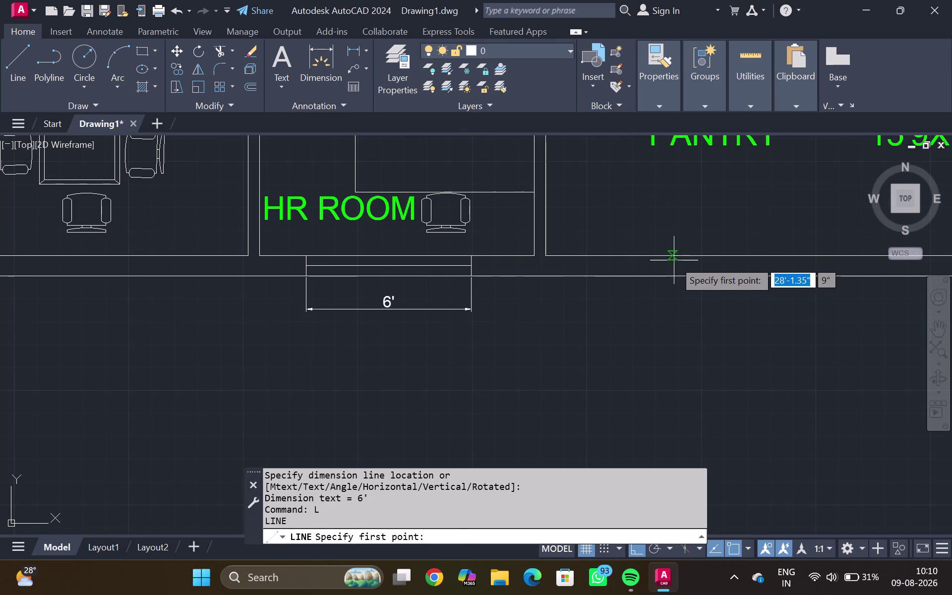
Start a line on the pantry wall, then cancel it.
click(675, 256)
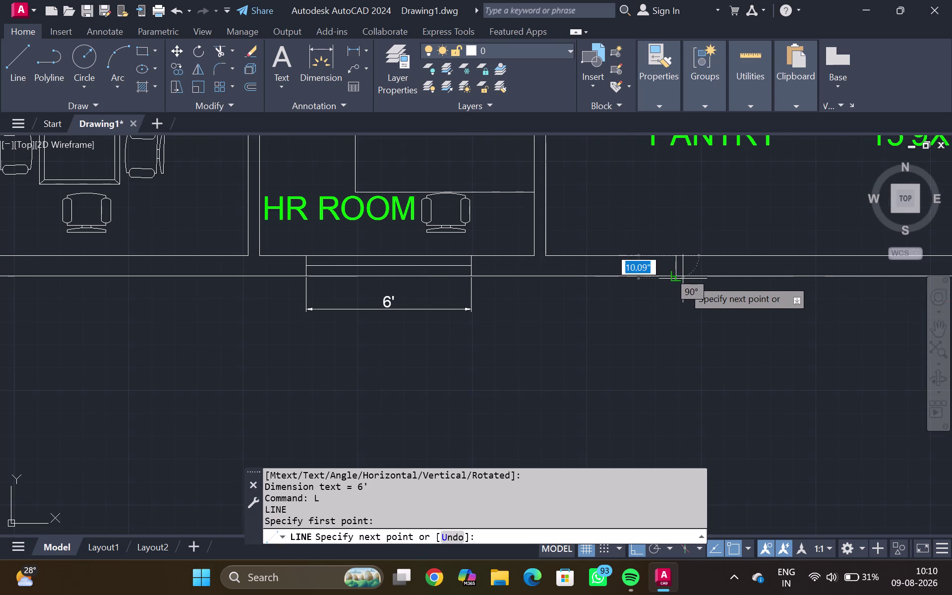
click(676, 279)
key(Escape)
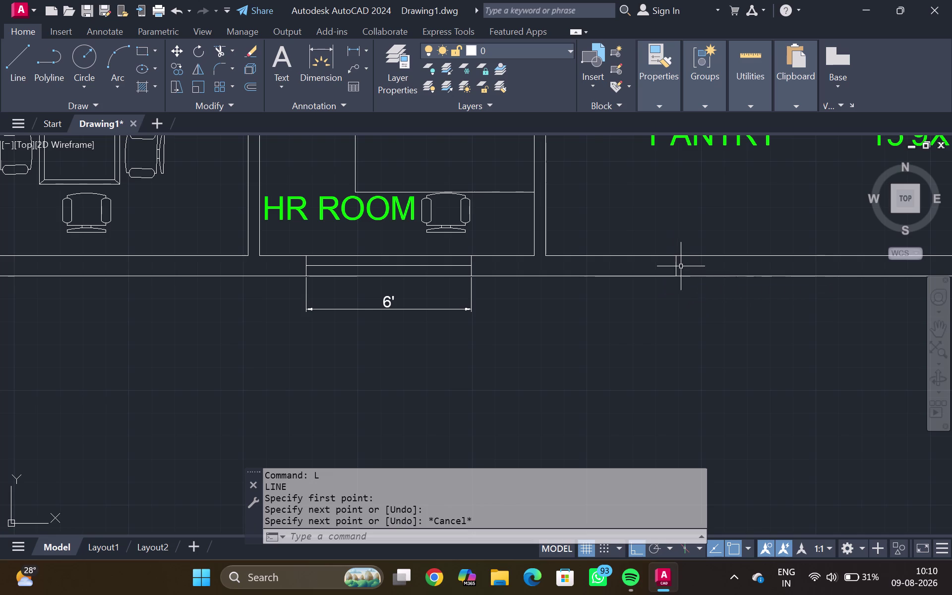
Draw a 4' line along the pantry's bottom wall with a jamb down to the outer wall.
key(l)
key(Return)
scroll(up, 3)
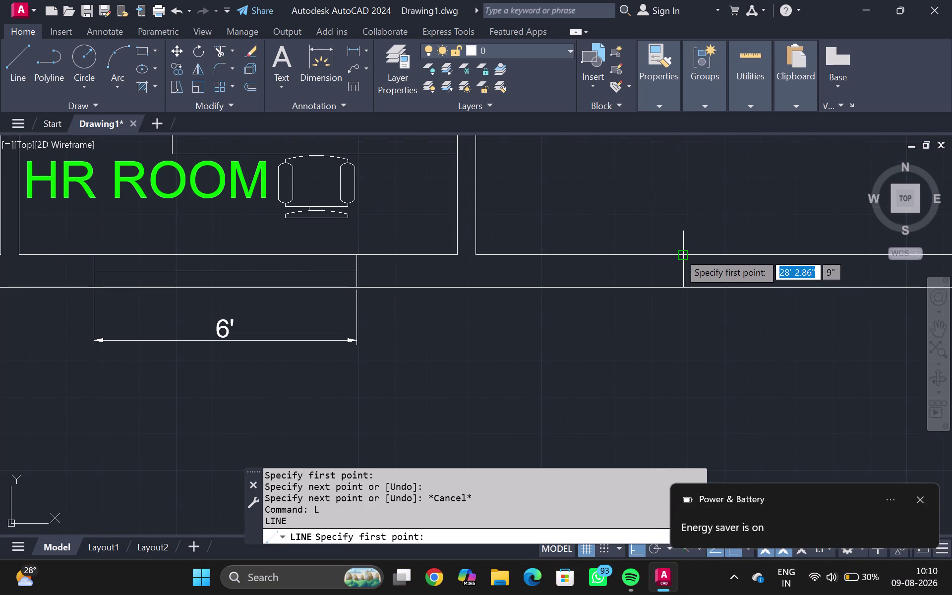
click(682, 254)
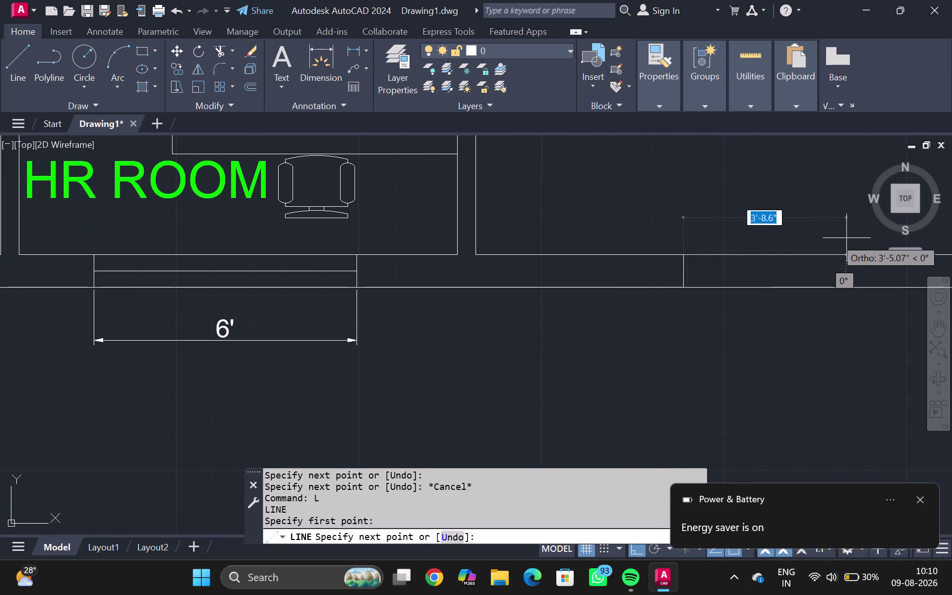
key(4)
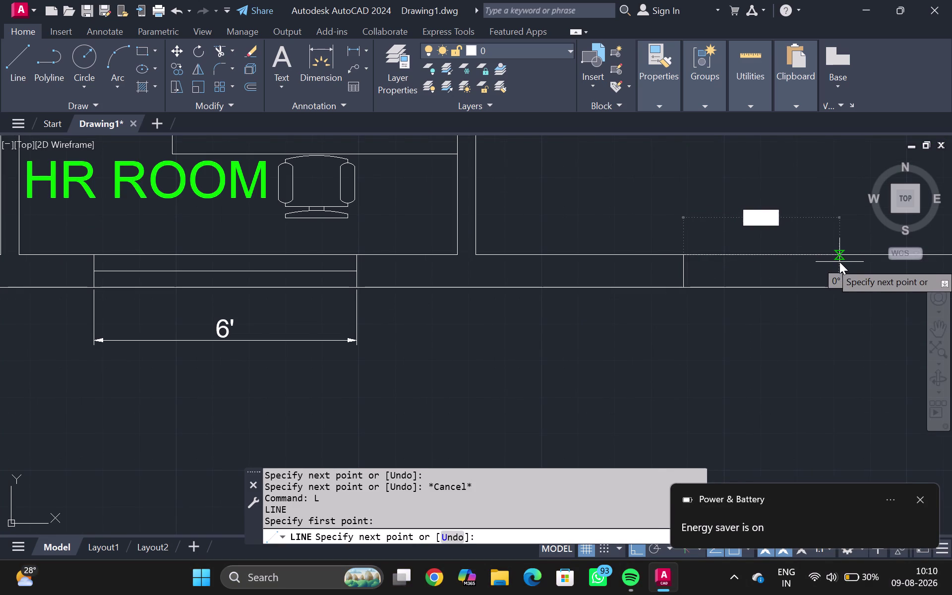
key(apostrophe)
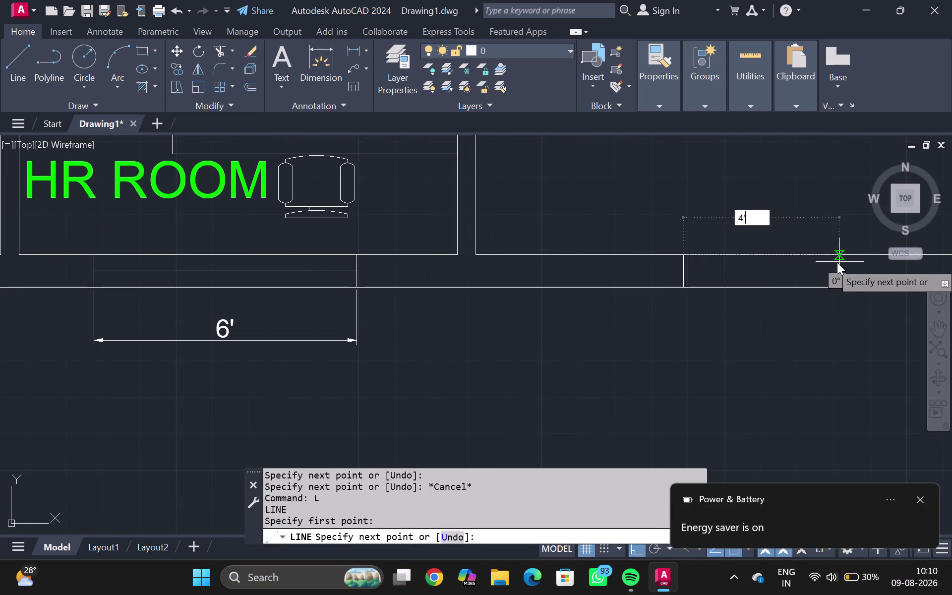
key(Return)
scroll(up, 3)
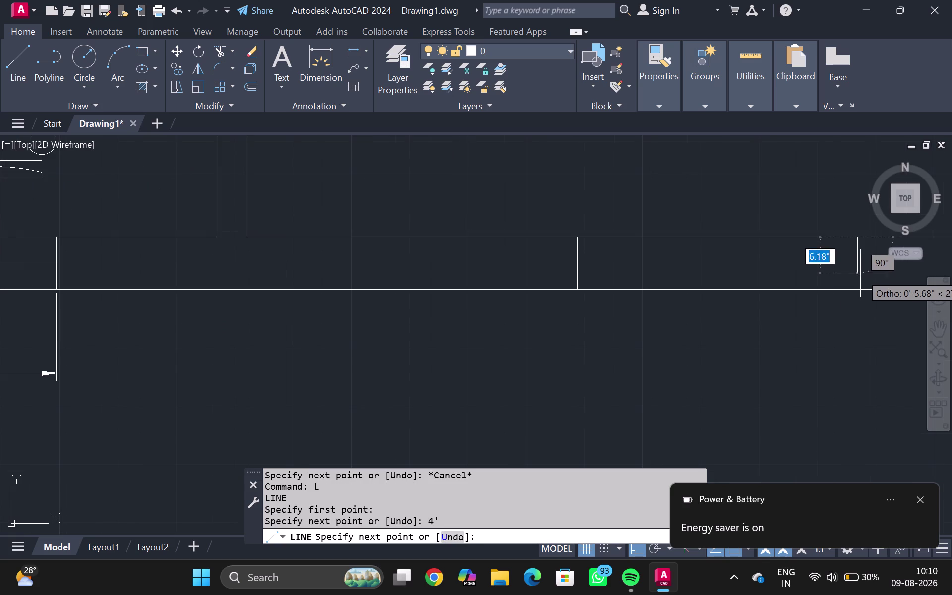
click(861, 288)
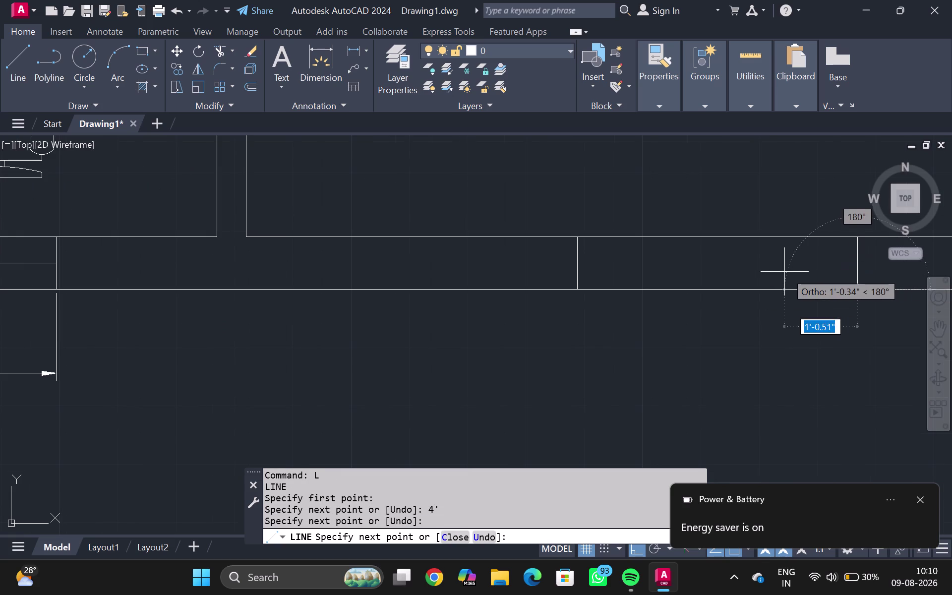
key(Escape)
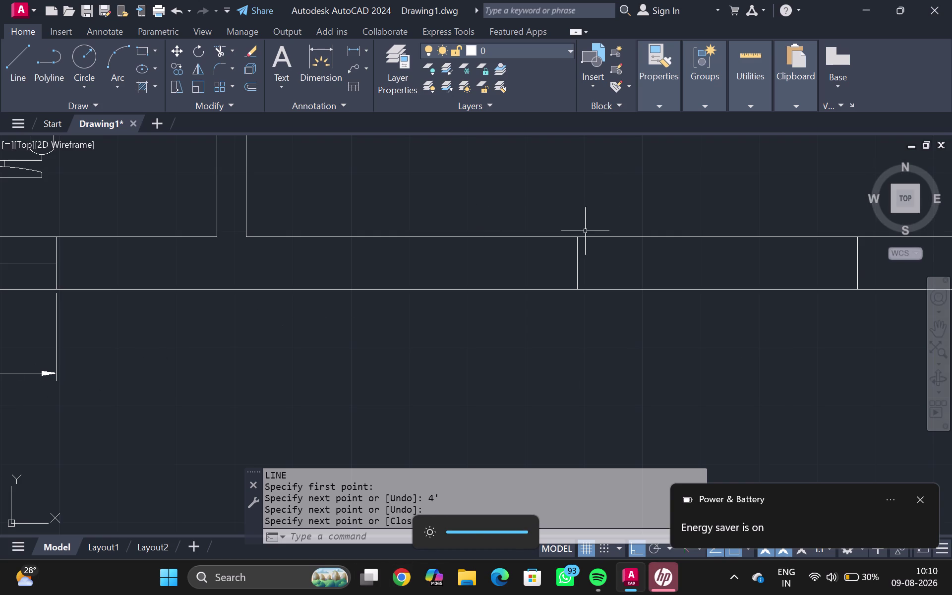
Draw the second jamb line of the pantry opening.
key(l)
key(Return)
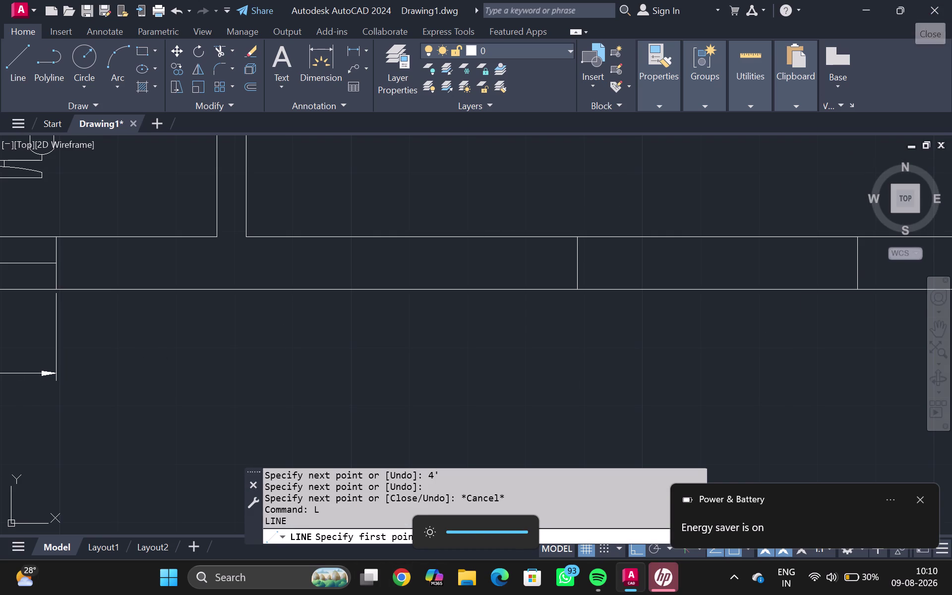
click(852, 265)
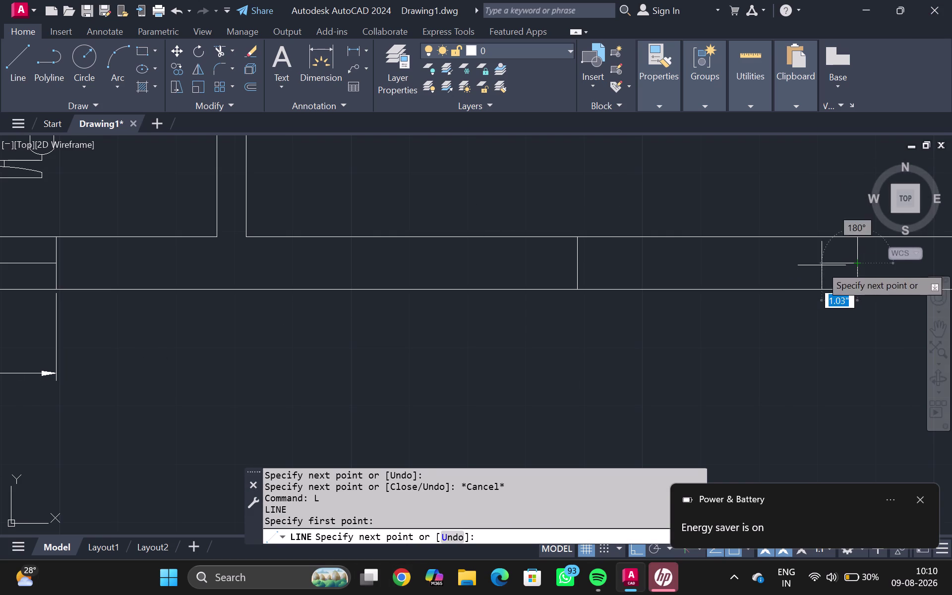
click(577, 261)
key(Escape)
scroll(down, 3)
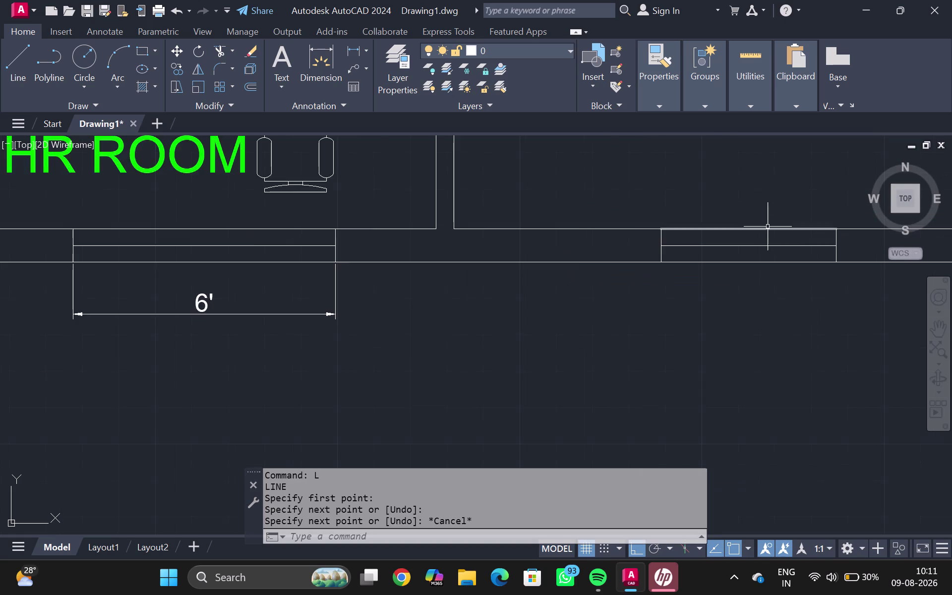
scroll(down, 3)
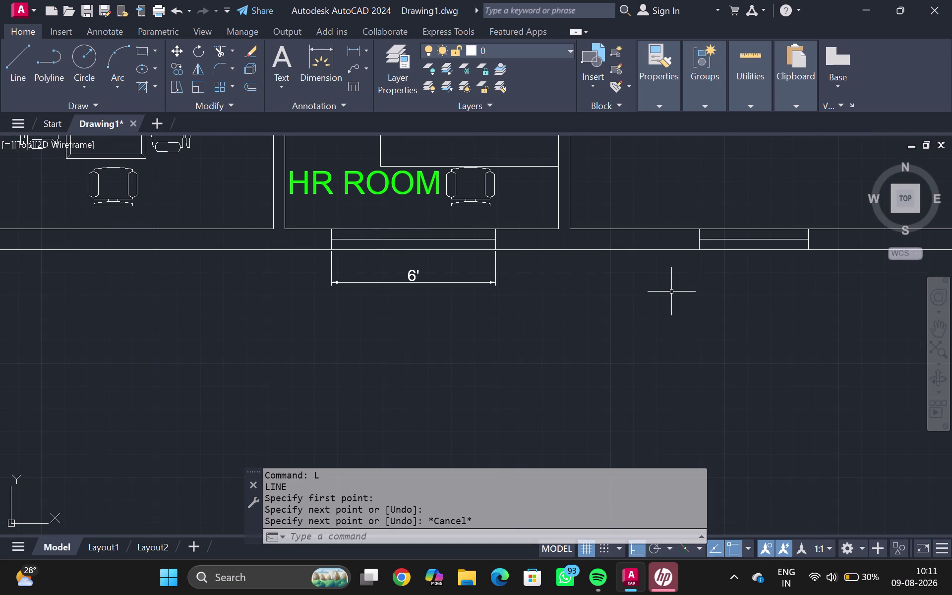
Add a 4' linear dimension spanning the pantry opening, then pan toward the conference room.
text(DLI)
key(Return)
scroll(up, 3)
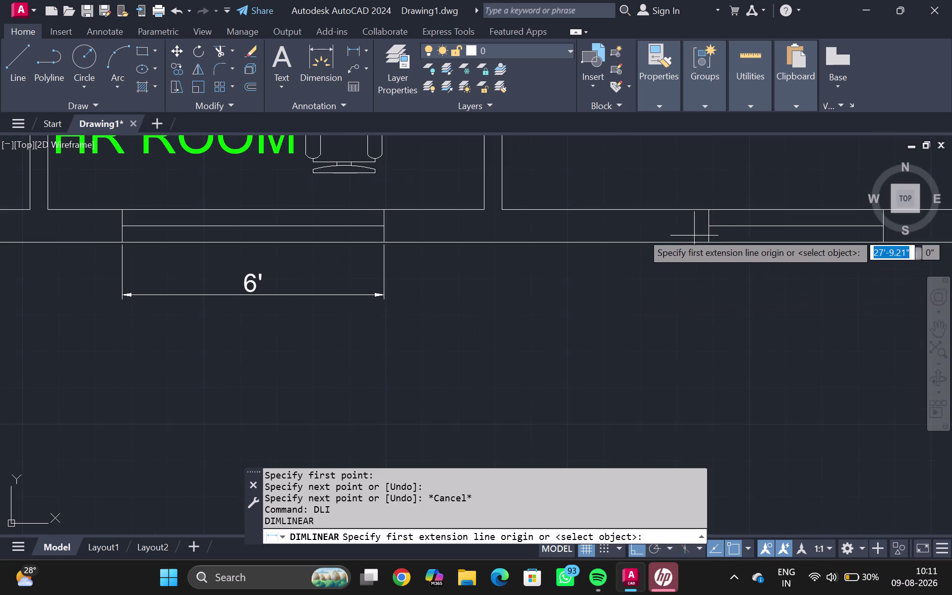
click(709, 245)
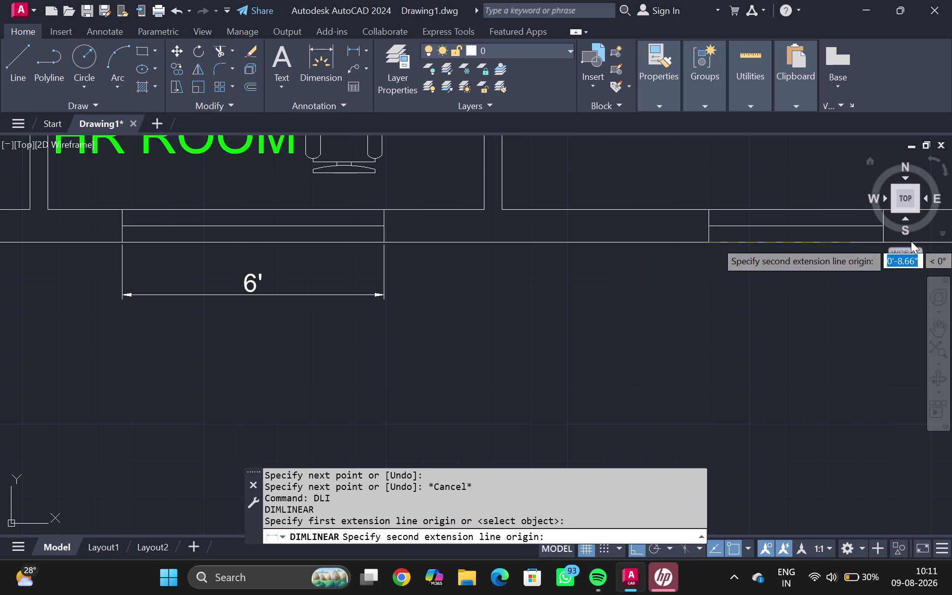
scroll(down, 3)
middle_drag(880, 238, 838, 244)
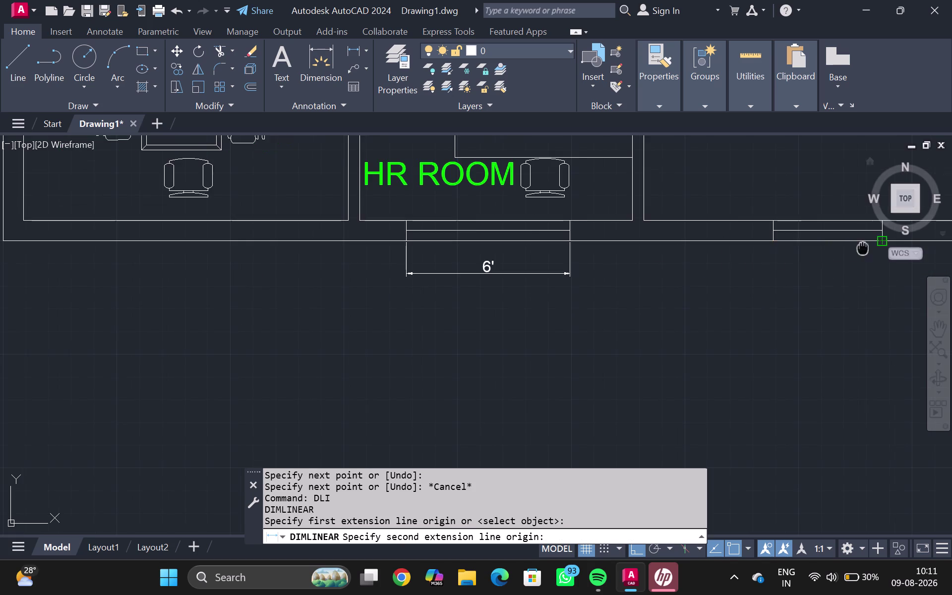
middle_drag(839, 244, 823, 254)
drag(828, 260, 827, 271)
click(808, 299)
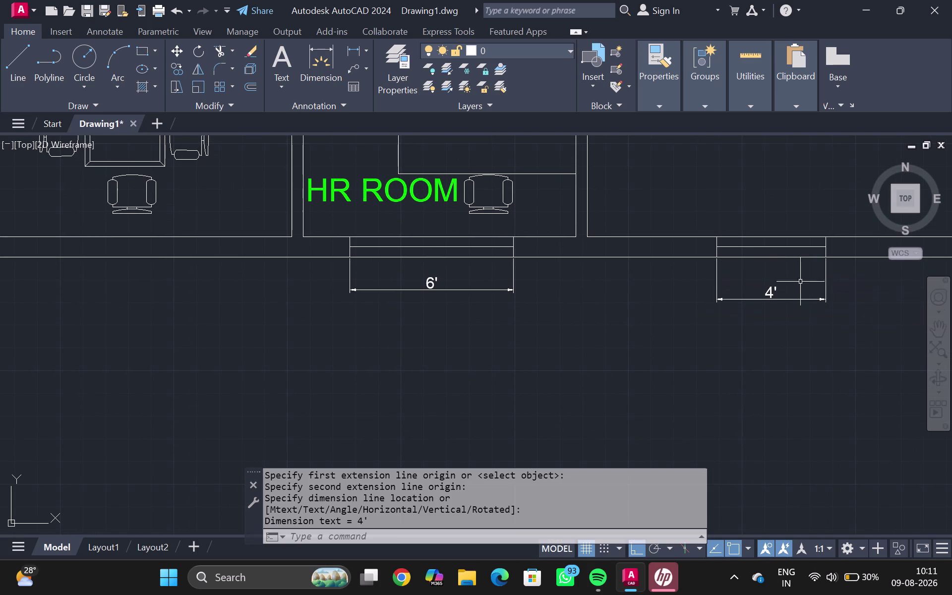
scroll(up, 3)
scroll(down, 3)
middle_drag(573, 327, 851, 270)
middle_drag(685, 255, 665, 289)
scroll(up, 3)
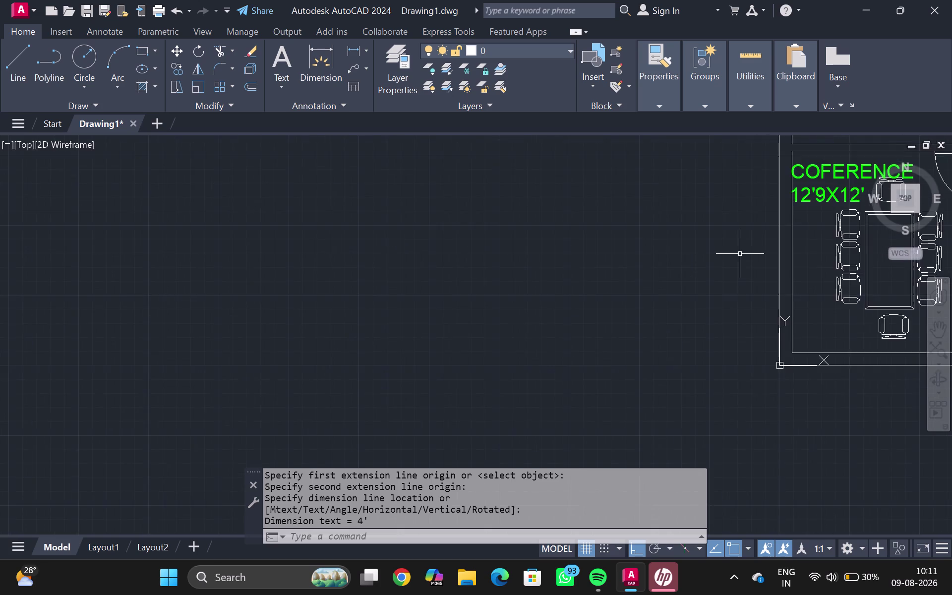
Draw an 8' line along the conference room's left wall with a short end stroke.
middle_drag(740, 254, 662, 307)
scroll(up, 3)
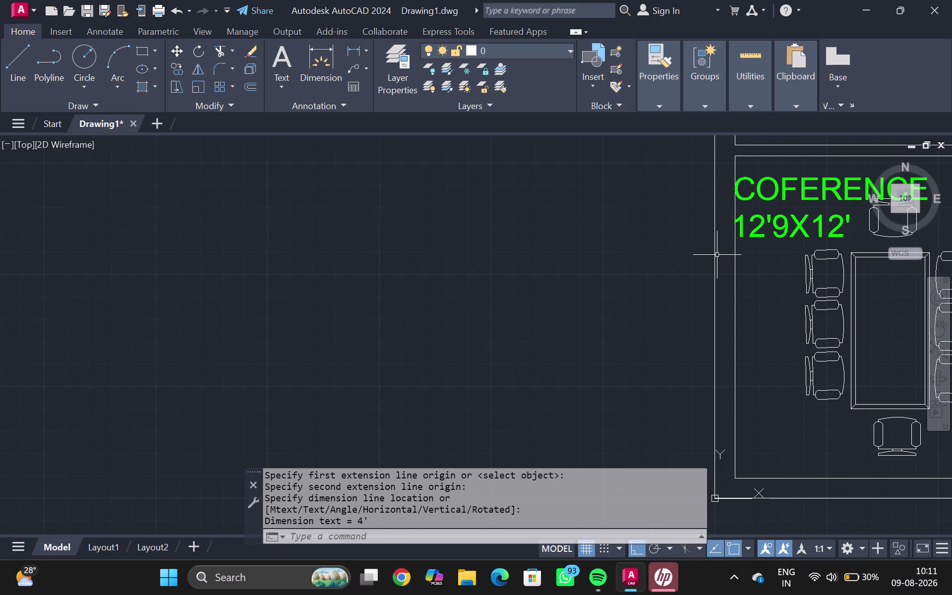
key(l)
key(Return)
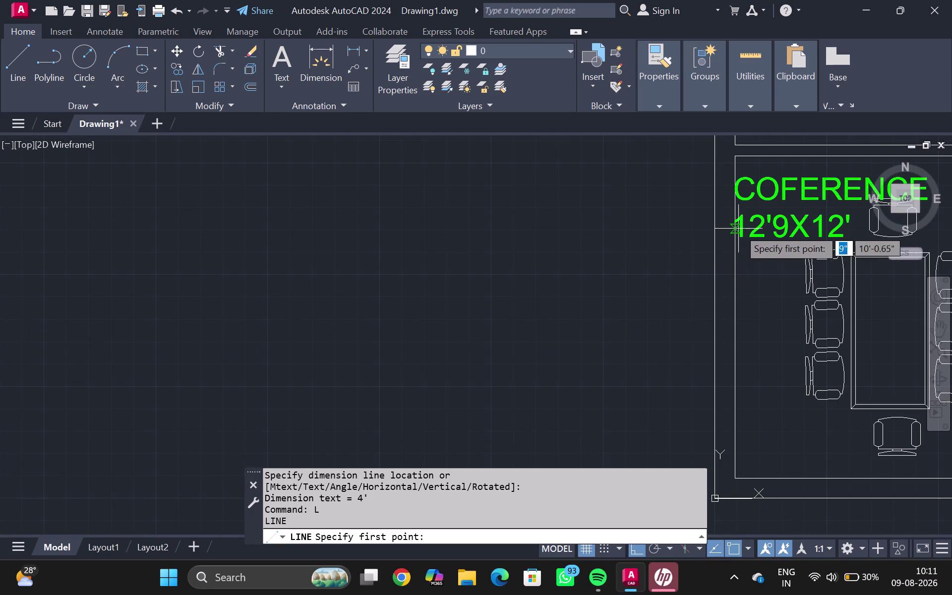
click(734, 234)
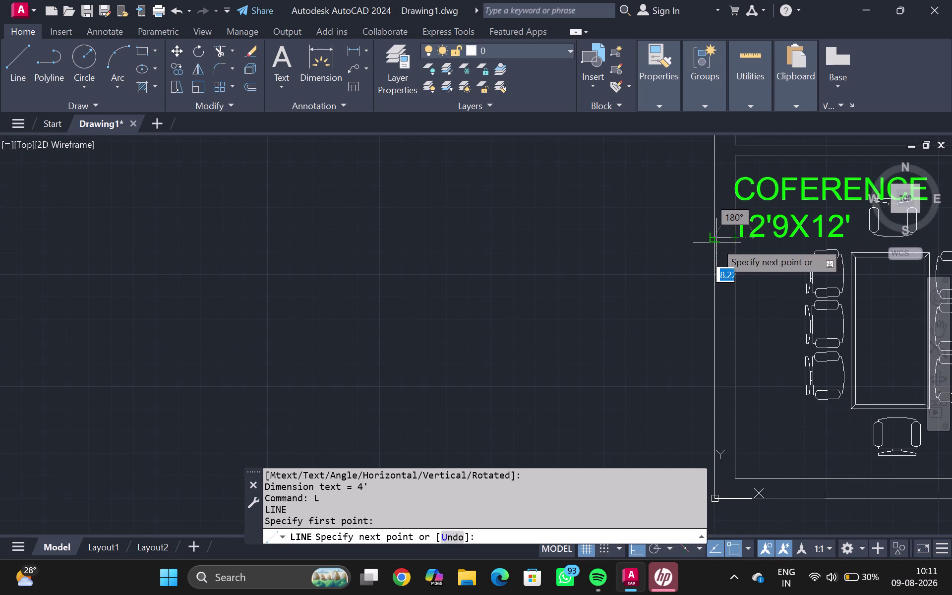
click(716, 242)
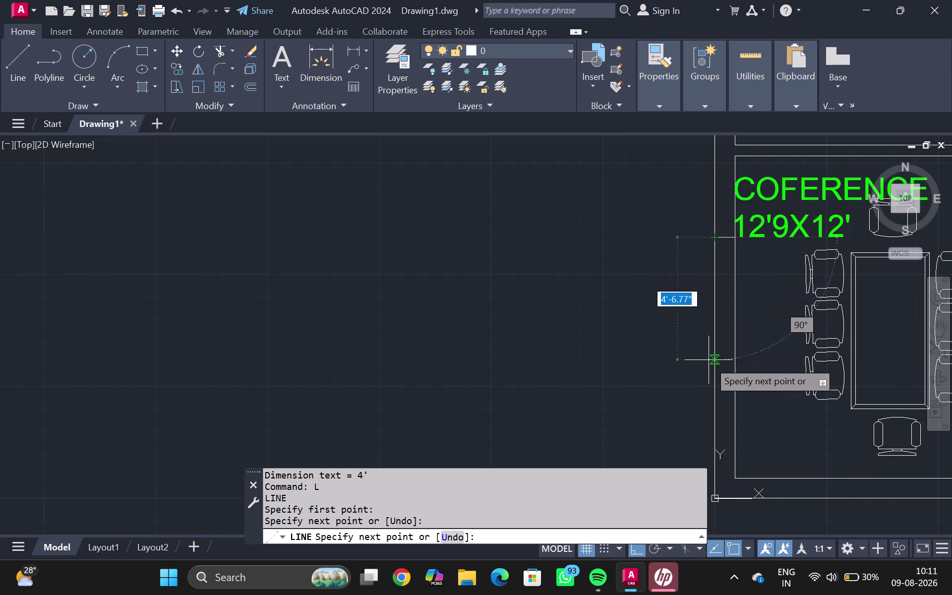
text(8')
key(Return)
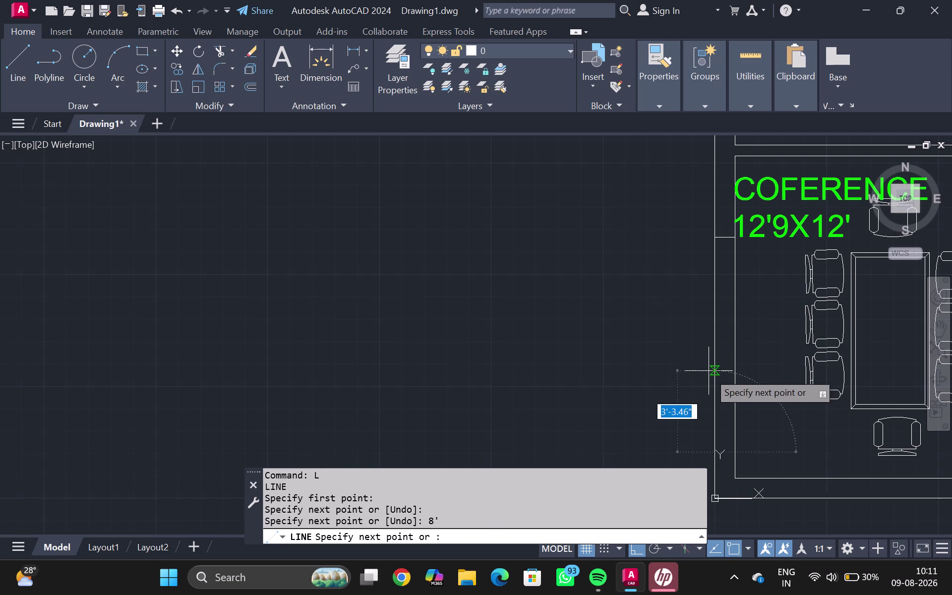
scroll(up, 3)
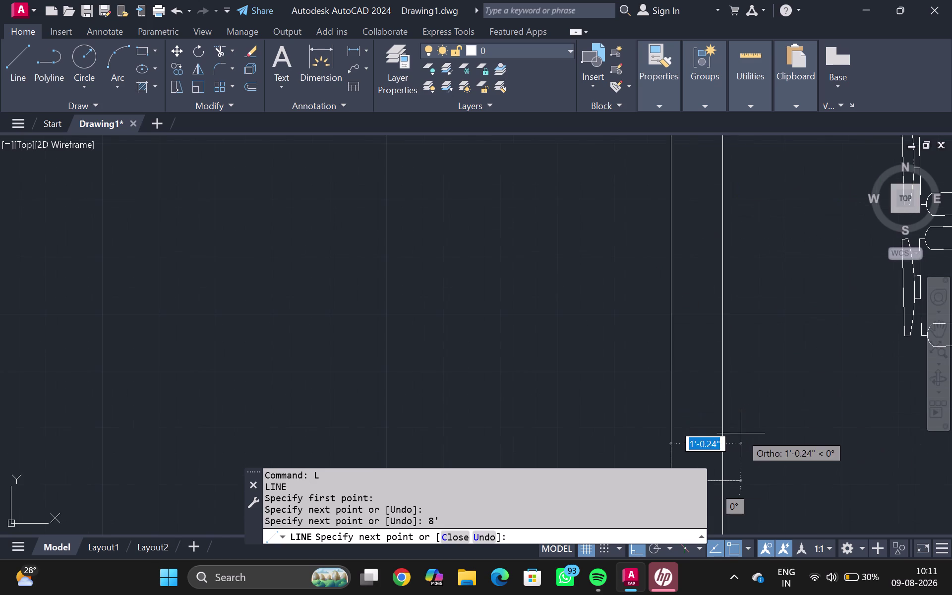
click(724, 482)
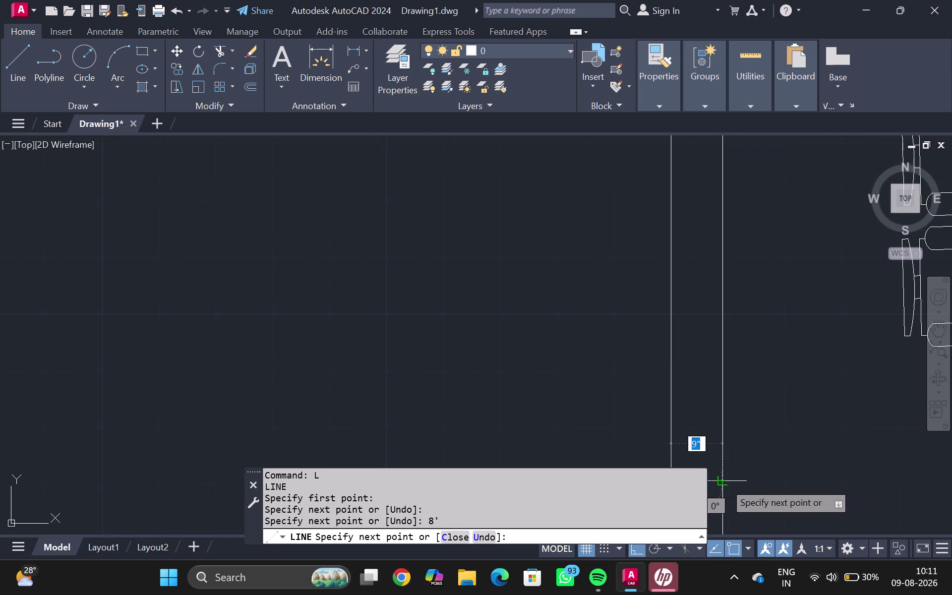
key(Escape)
Retry LINE after a mistyped command, pick points along the left wall, then cancel.
scroll(down, 3)
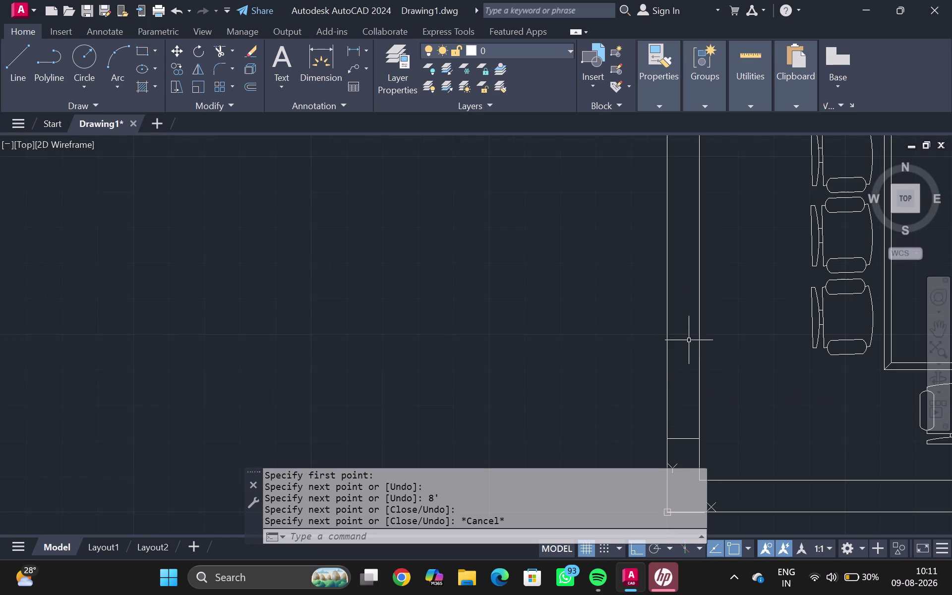
key(l)
key(backslash)
key(Return)
key(Escape)
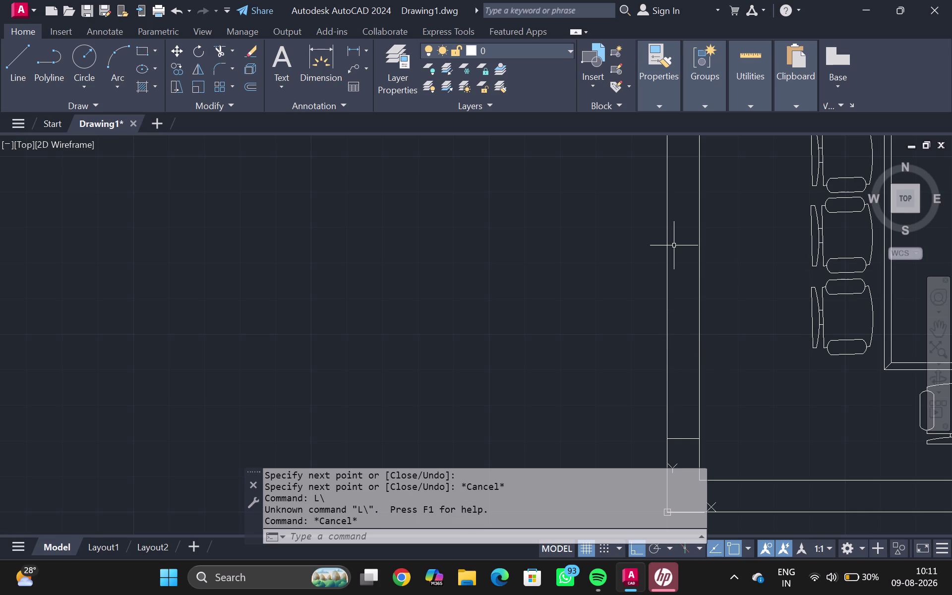
key(l)
key(Return)
scroll(down, 3)
middle_drag(681, 219, 682, 250)
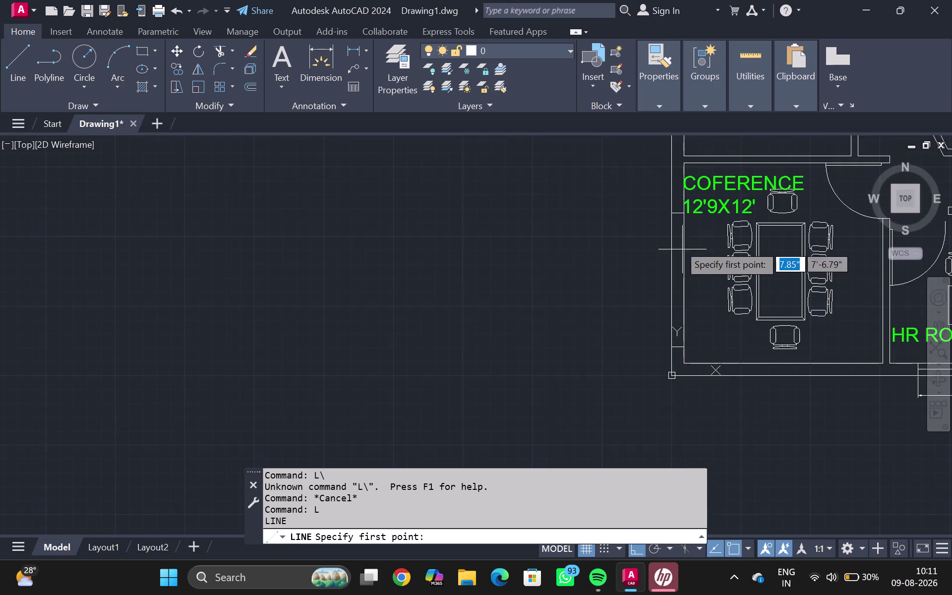
scroll(up, 3)
drag(677, 193, 677, 224)
middle_drag(685, 307, 687, 307)
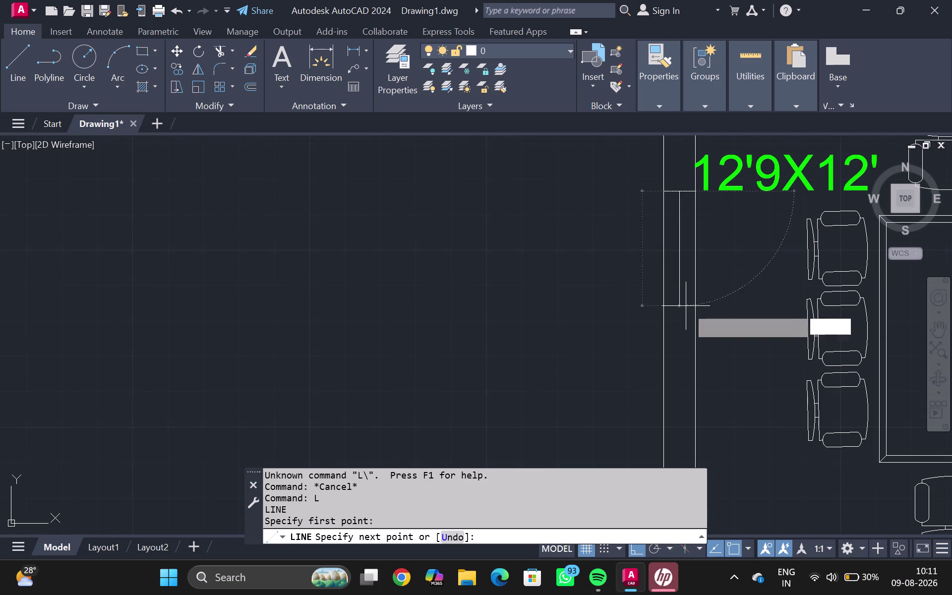
middle_drag(687, 307, 672, 178)
click(665, 402)
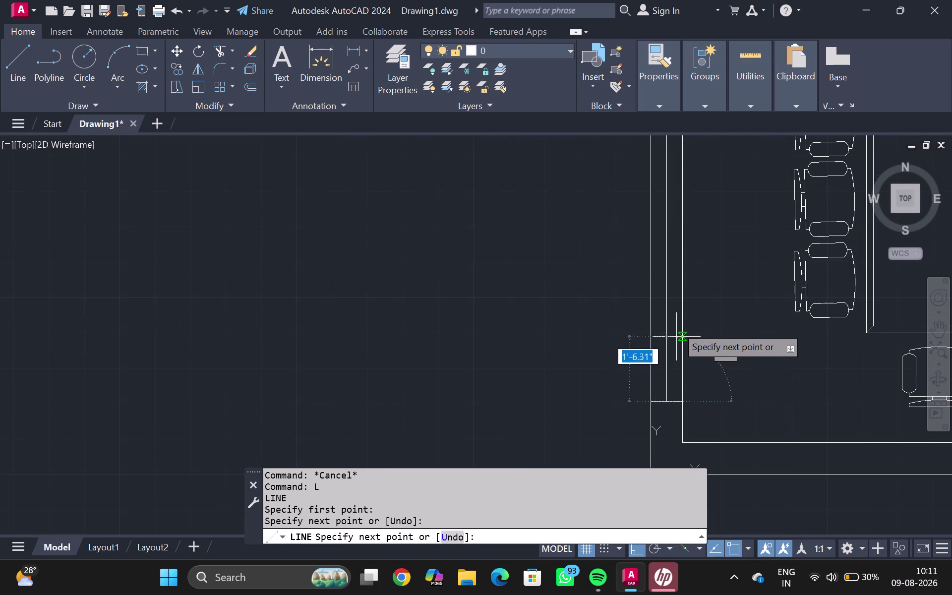
key(Escape)
scroll(down, 3)
middle_drag(630, 294, 570, 322)
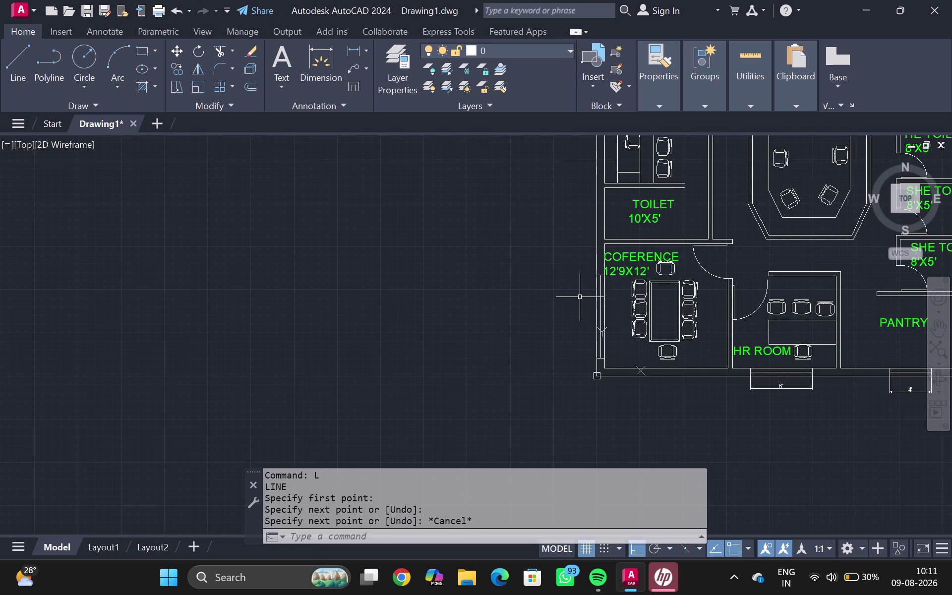
Place an 8' linear dimension between the wall line's two ends, to the left of the wall.
text(DLI)
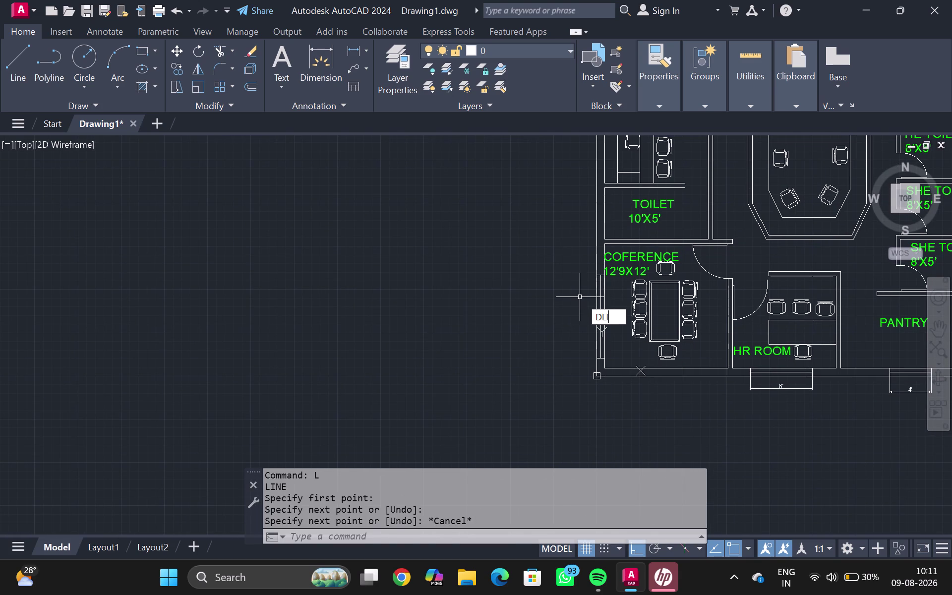
key(Return)
scroll(up, 3)
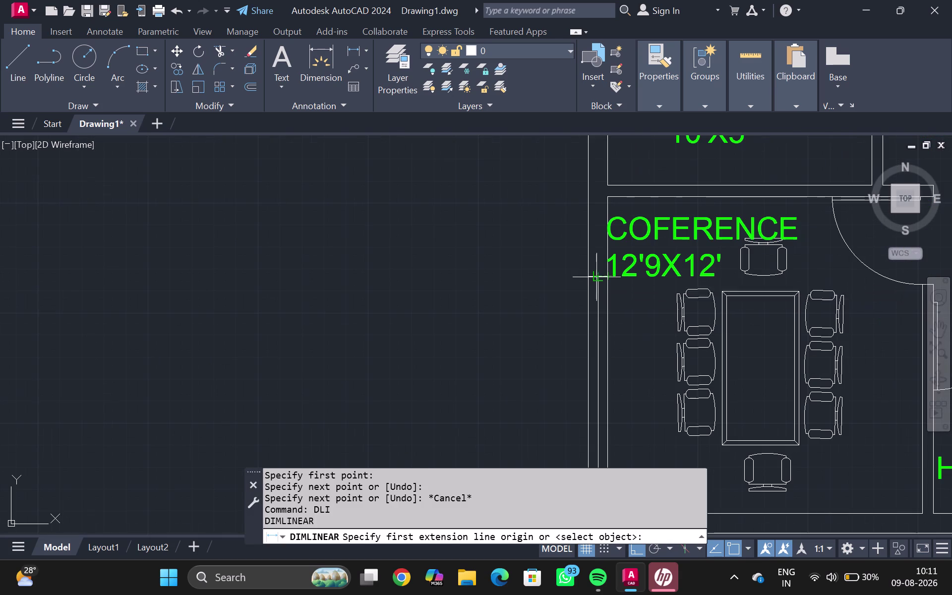
click(590, 276)
middle_drag(581, 340, 592, 212)
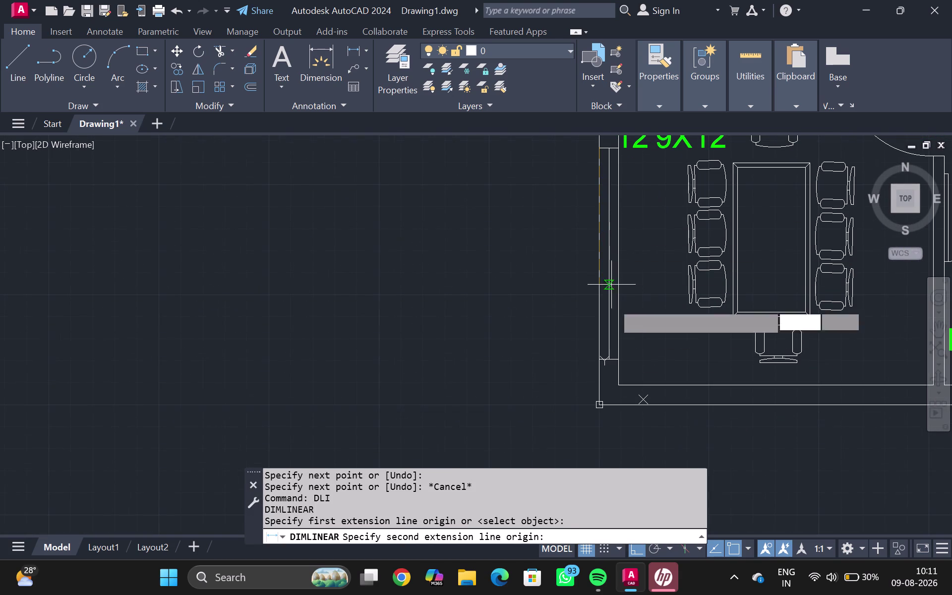
click(597, 356)
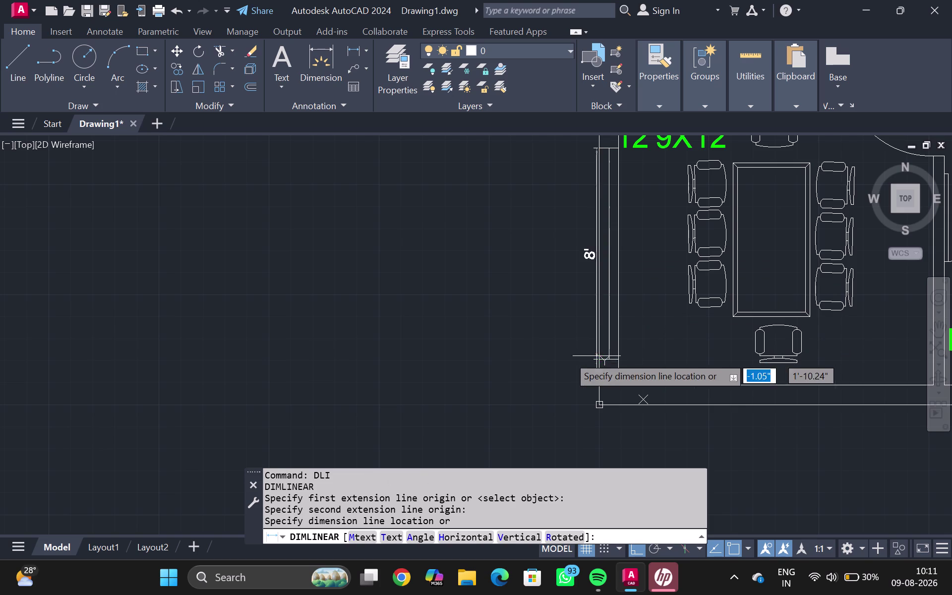
click(574, 341)
scroll(down, 3)
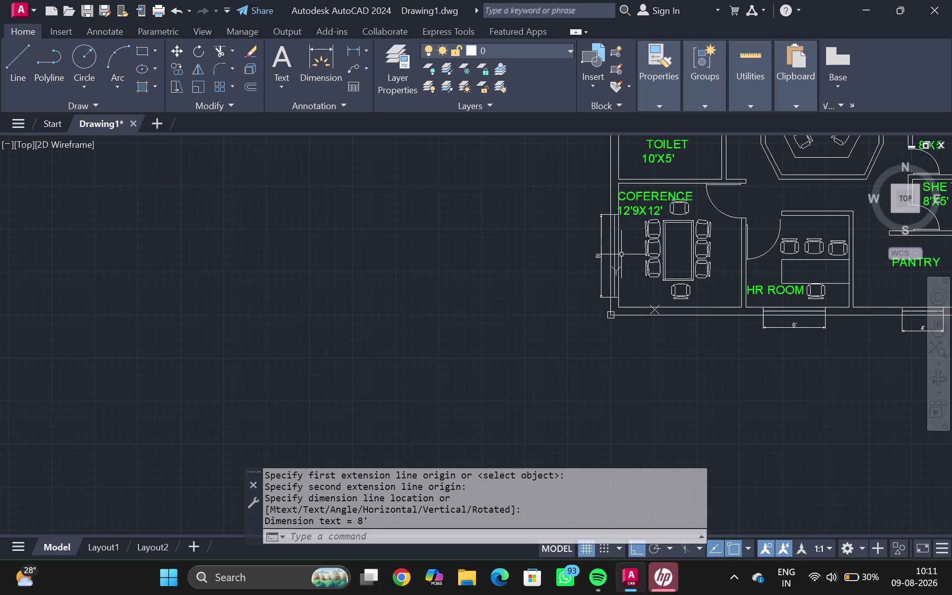
middle_drag(632, 246, 607, 401)
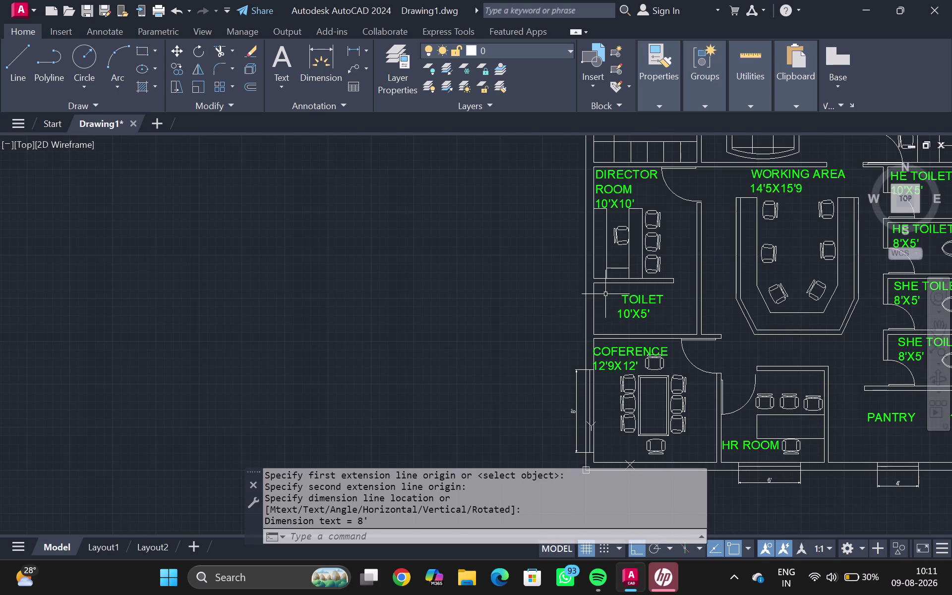
Draw a 3' line on the toilet room's left wall with a short end stroke.
scroll(down, 3)
scroll(up, 3)
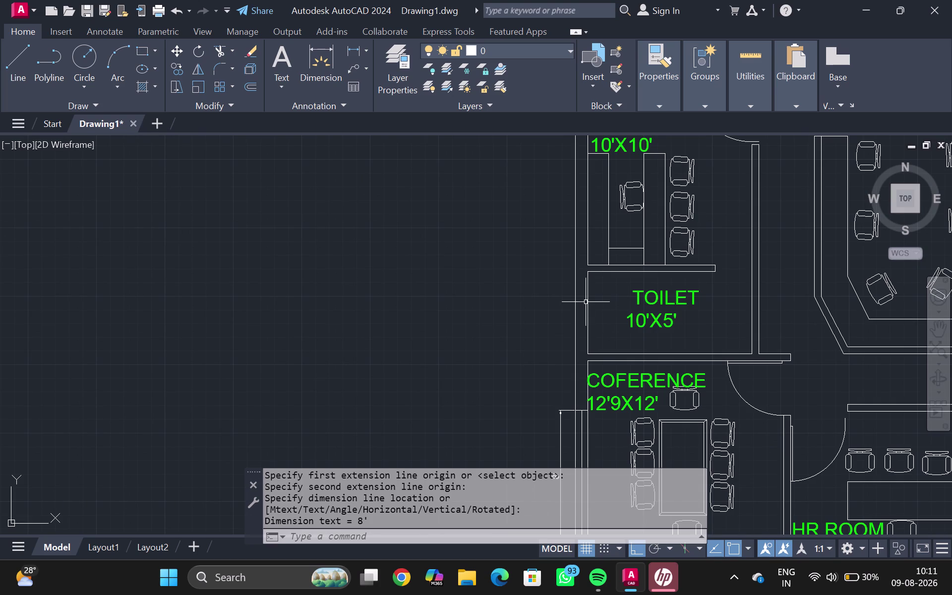
key(l)
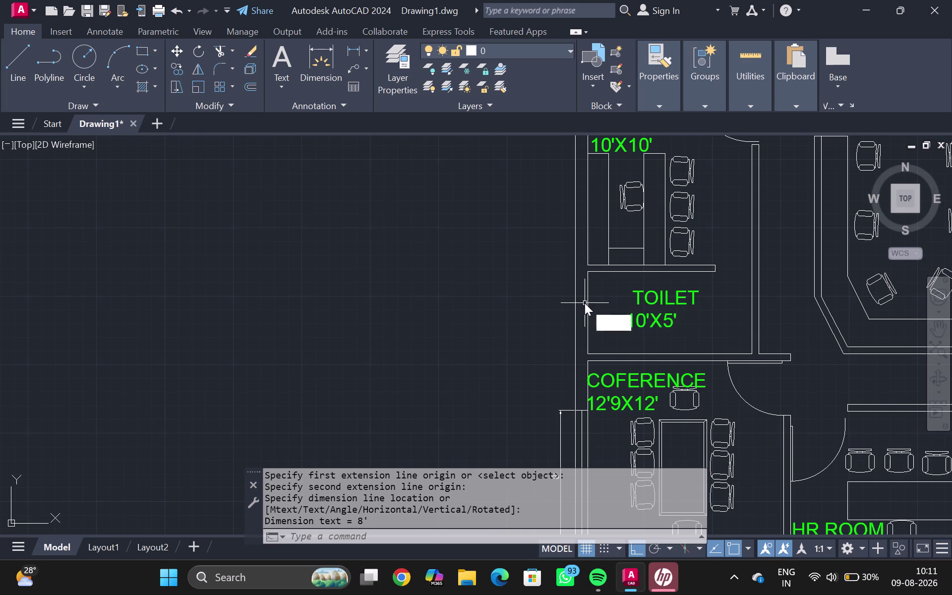
key(Return)
scroll(up, 3)
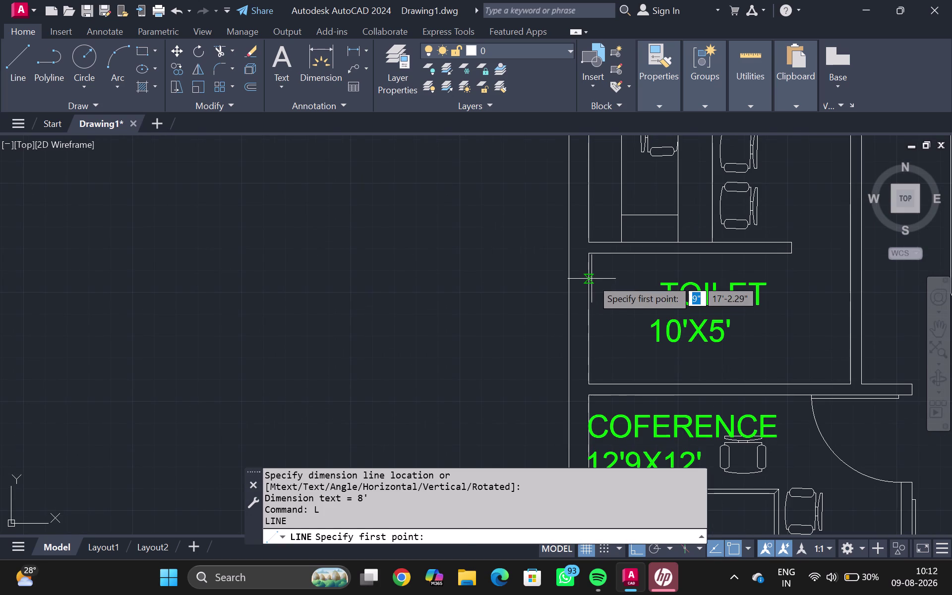
click(593, 279)
click(568, 281)
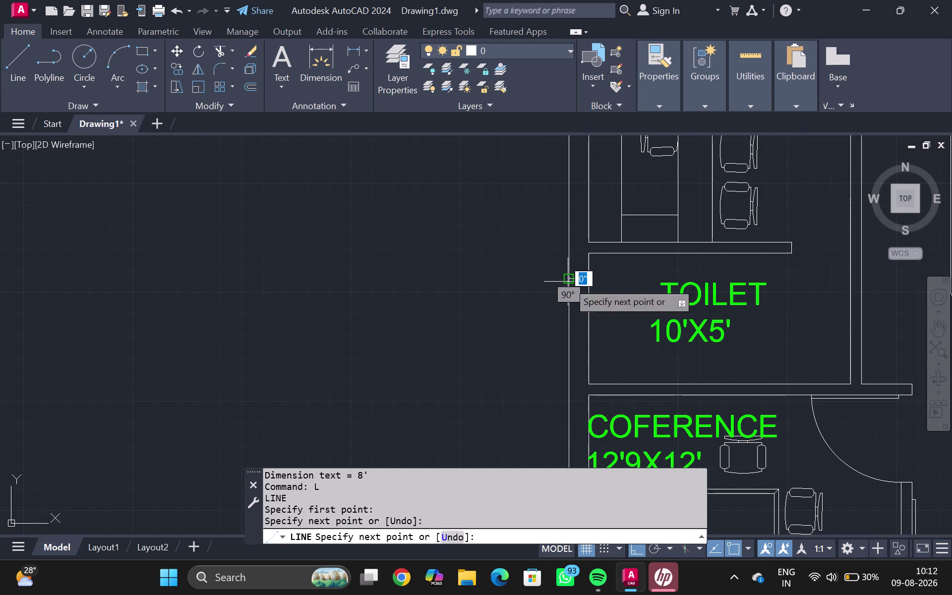
text(3)
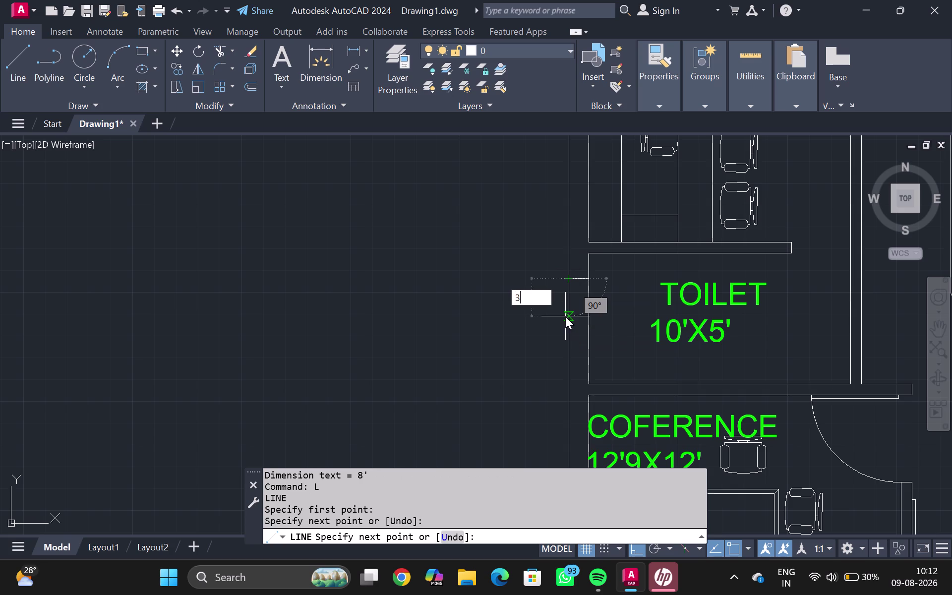
text(')
key(Return)
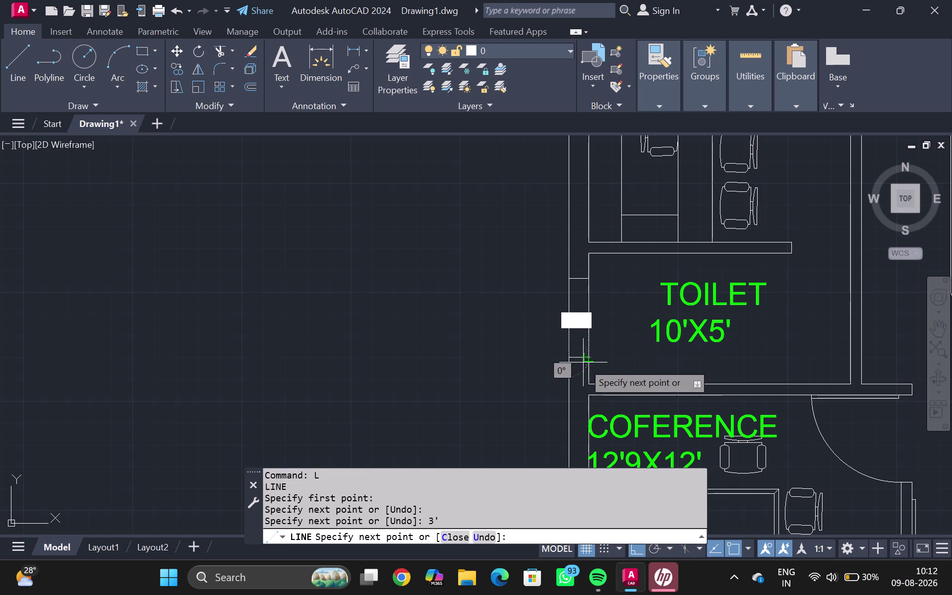
click(589, 355)
key(Escape)
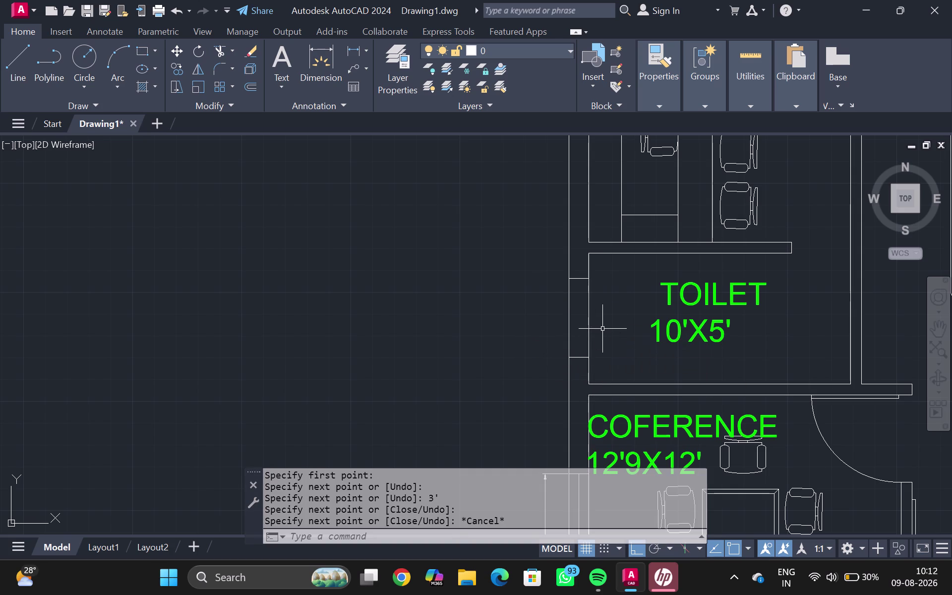
Draw the opposite jamb line along the toilet wall.
key(l)
key(Return)
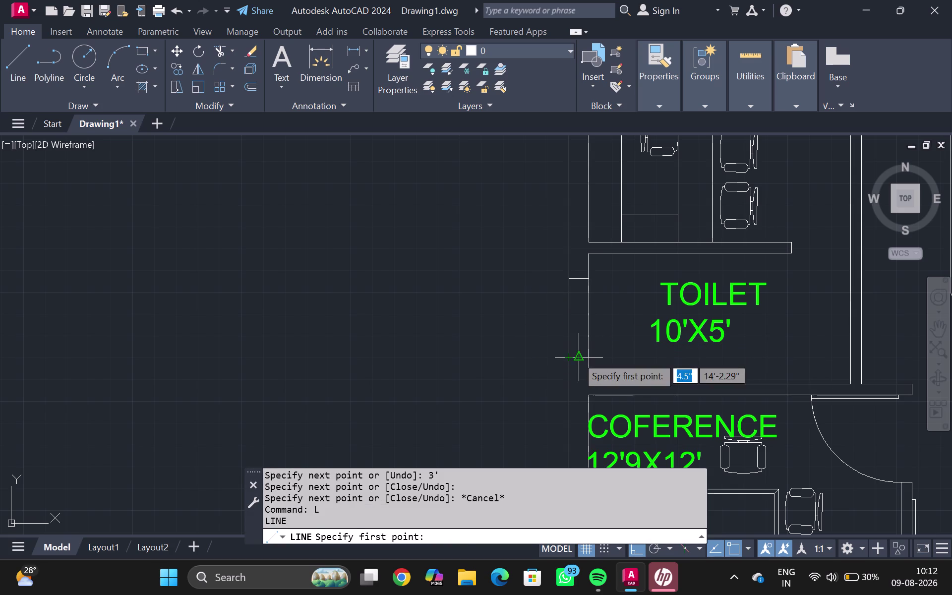
click(576, 356)
click(578, 278)
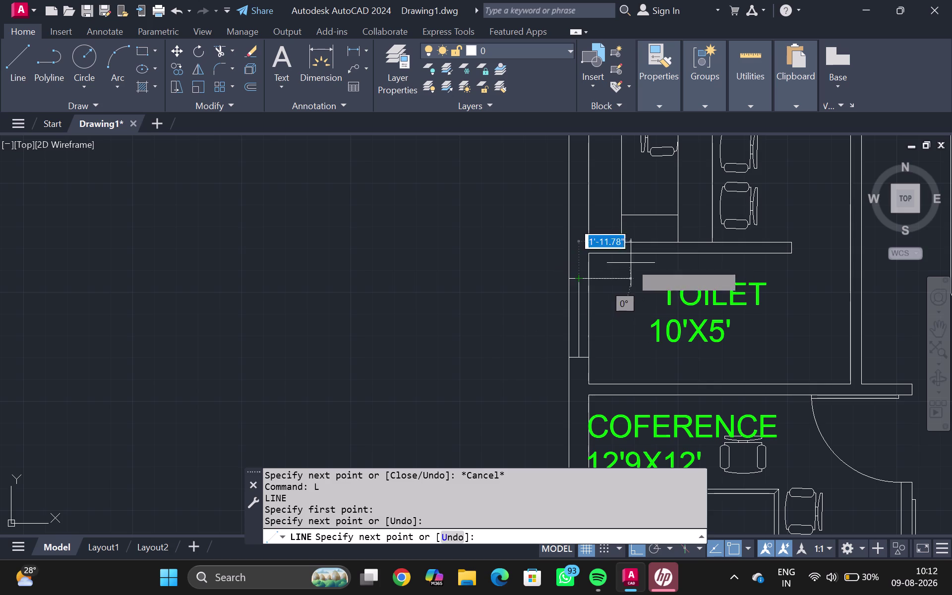
key(Escape)
scroll(down, 3)
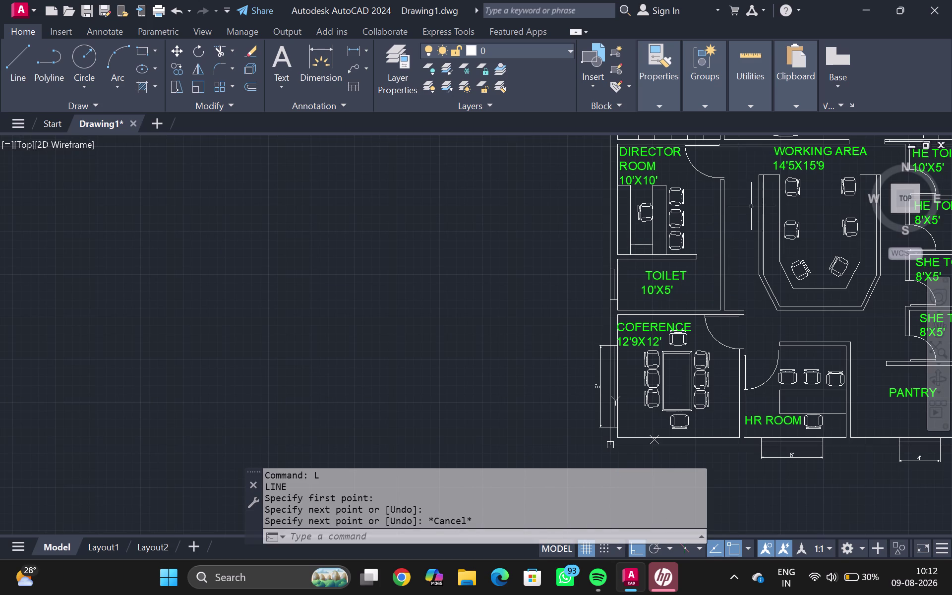
Draw a 4' line on the ACCOUNT room's left wall.
middle_drag(752, 206, 512, 388)
middle_drag(720, 172, 652, 339)
scroll(up, 3)
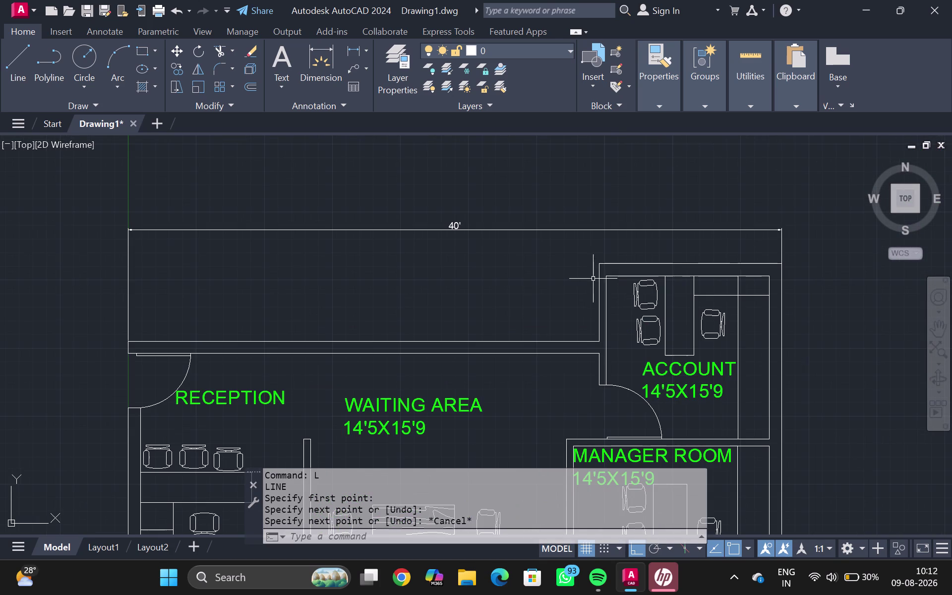
scroll(up, 3)
key(l)
key(Return)
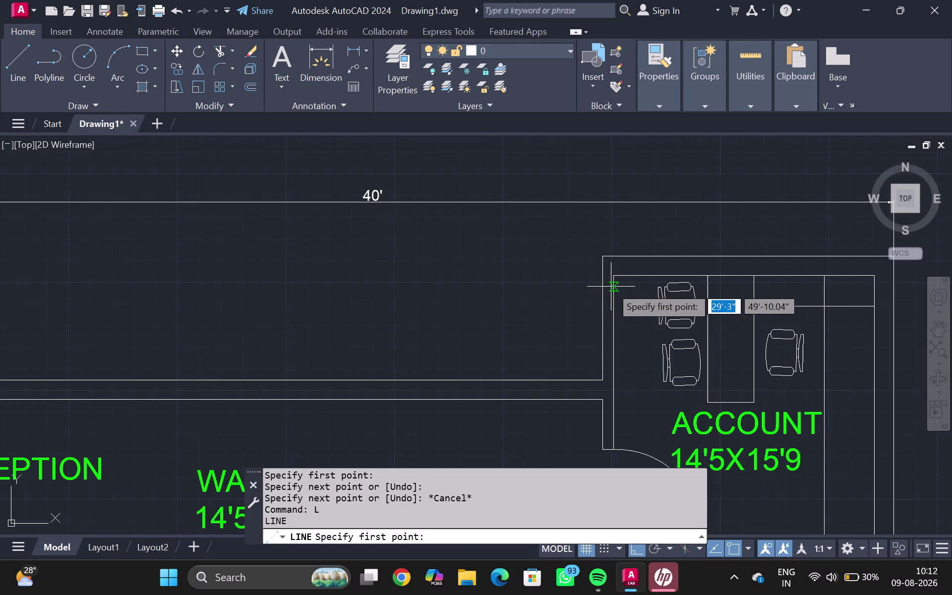
click(614, 294)
click(600, 301)
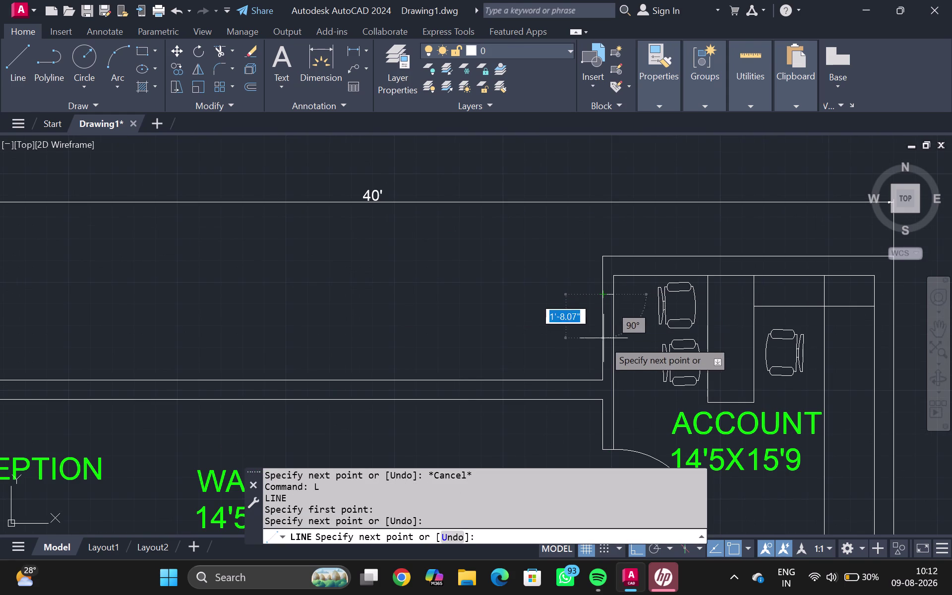
text(4')
key(Return)
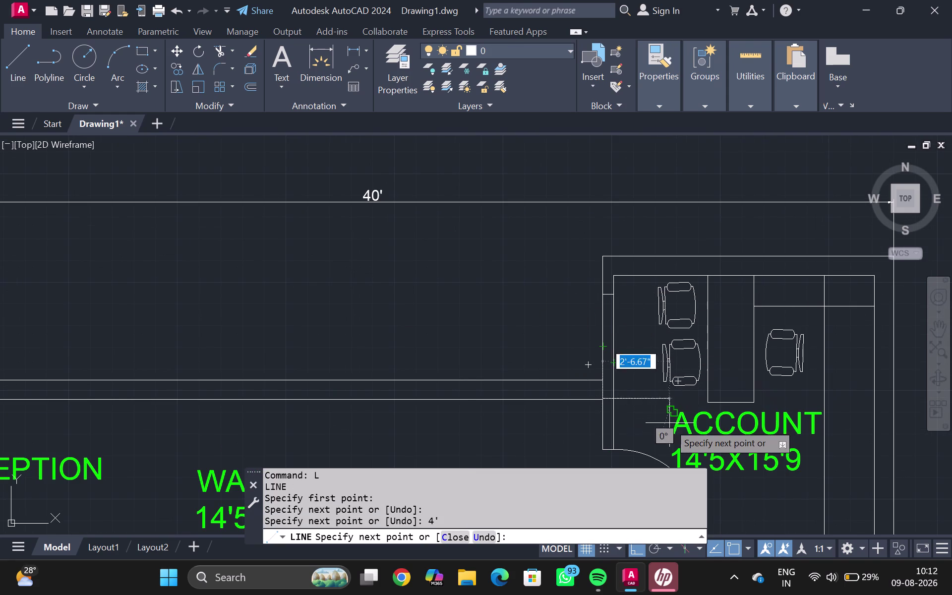
key(Escape)
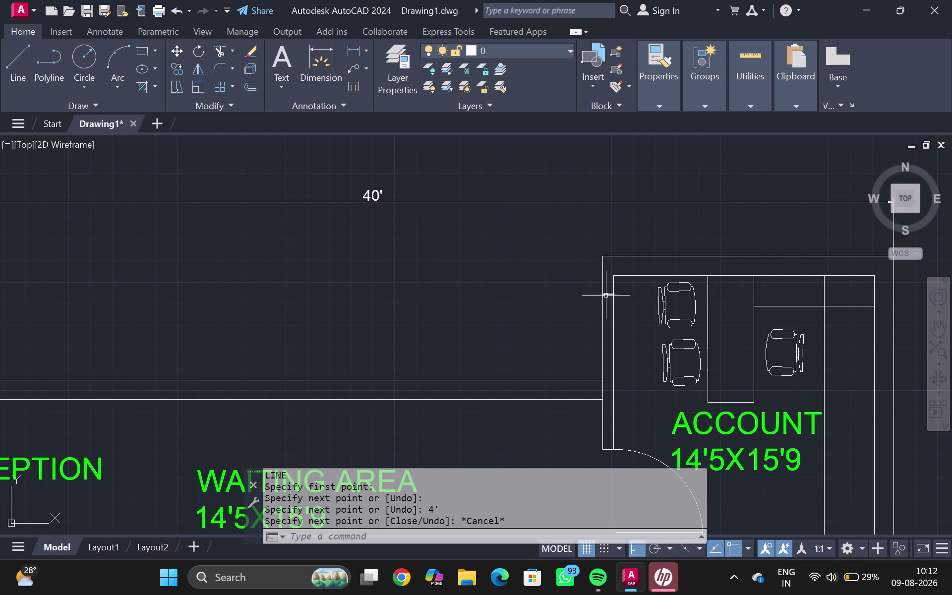
Delete the 4' line and draw a 3' line with a short end stroke instead.
click(606, 297)
key(BackSpace)
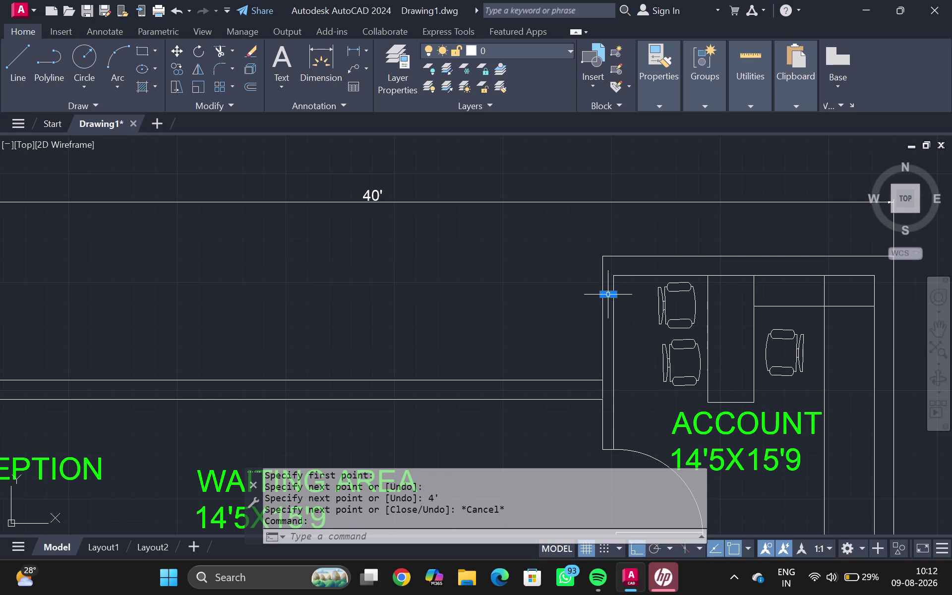
key(Delete)
key(l)
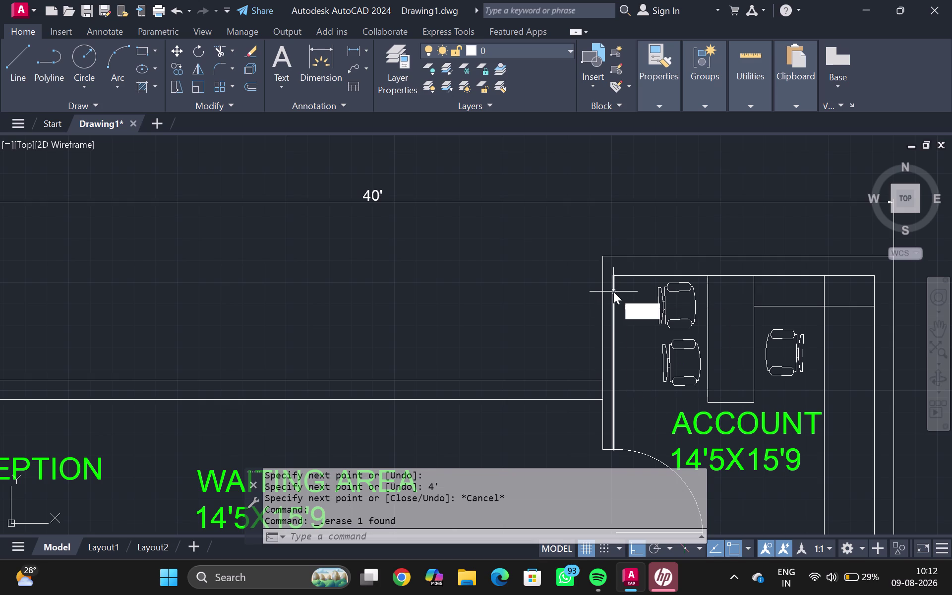
key(Return)
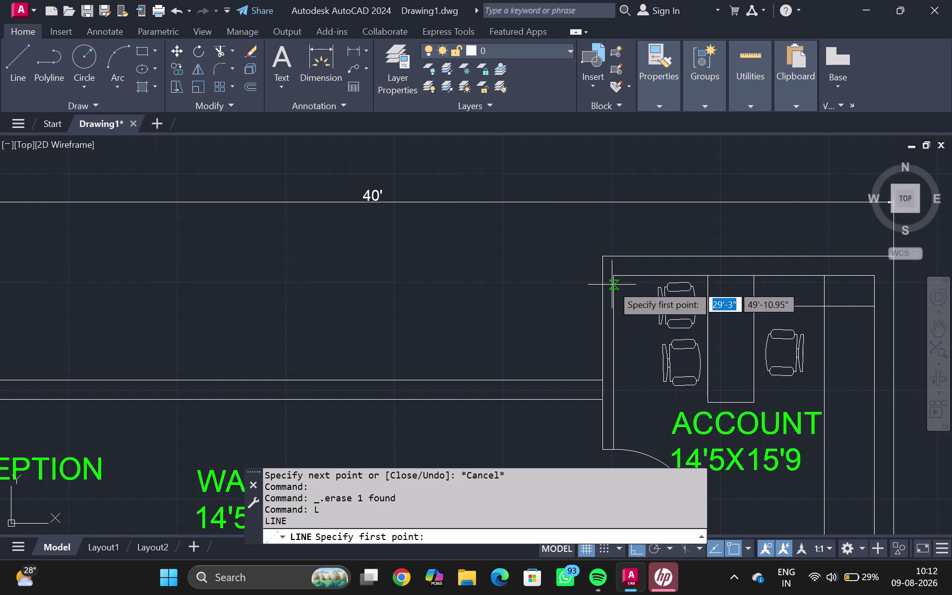
click(612, 285)
click(602, 286)
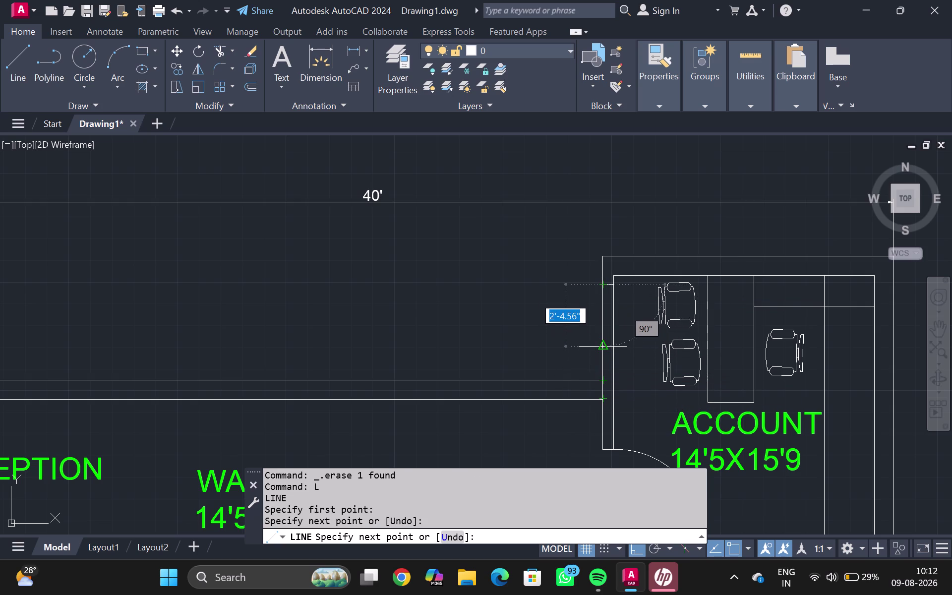
text(3')
key(Return)
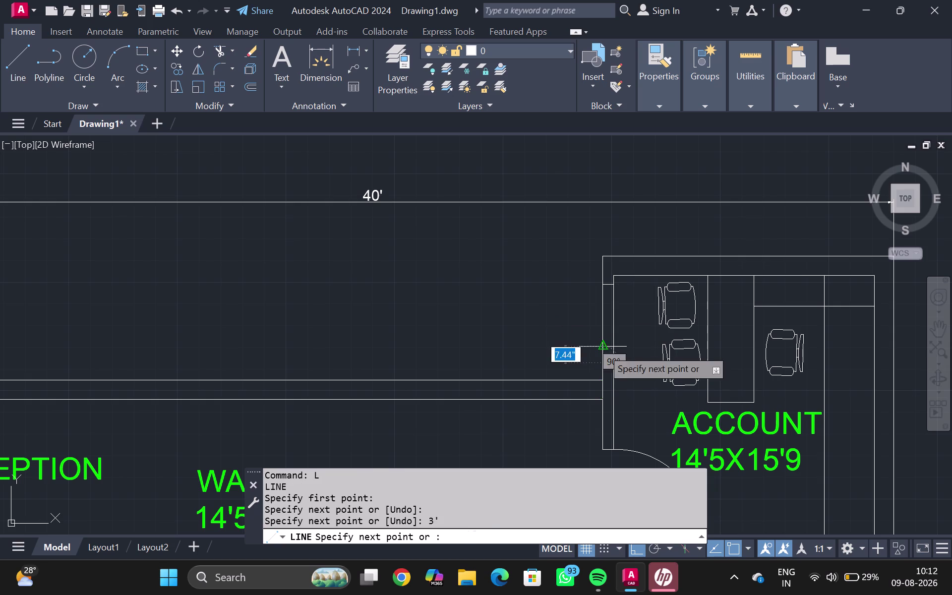
click(618, 361)
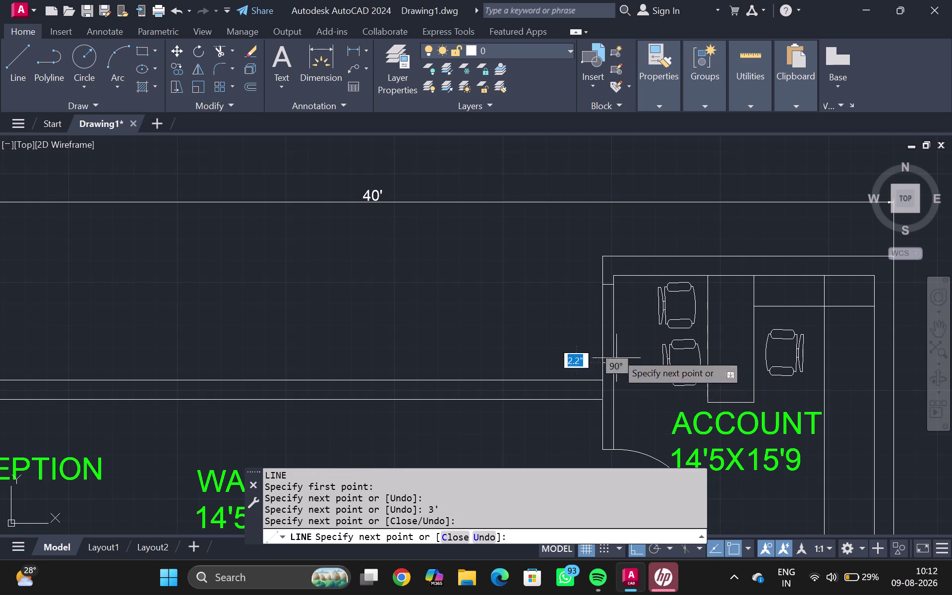
key(Escape)
Draw another line spanning the ACCOUNT wall opening.
key(l)
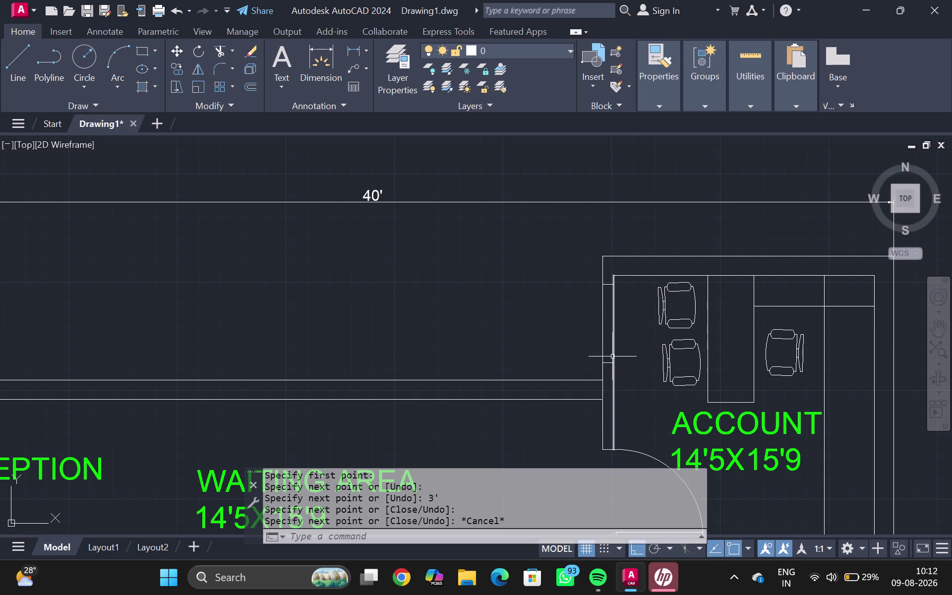
key(Return)
scroll(up, 3)
click(588, 377)
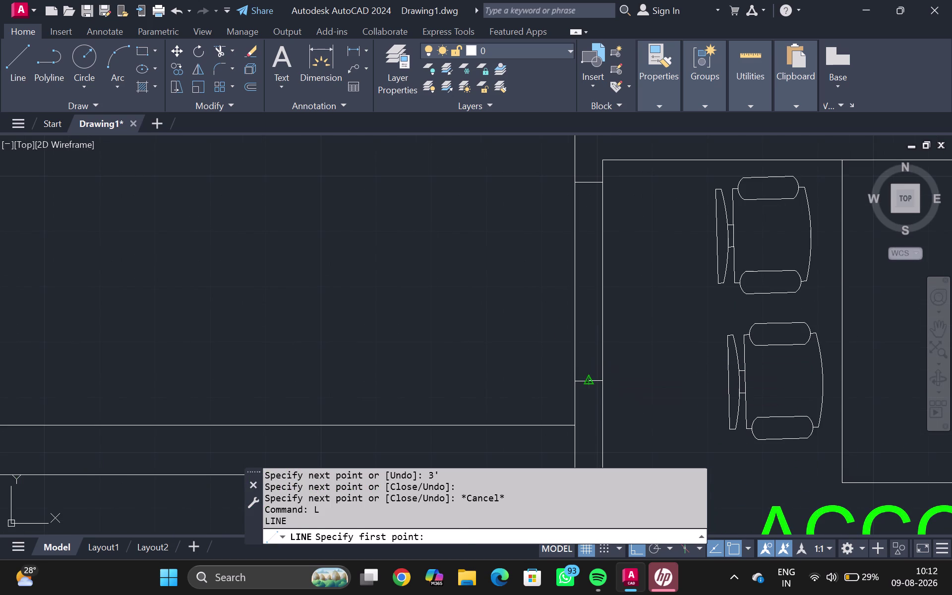
click(589, 184)
key(Escape)
text(D)
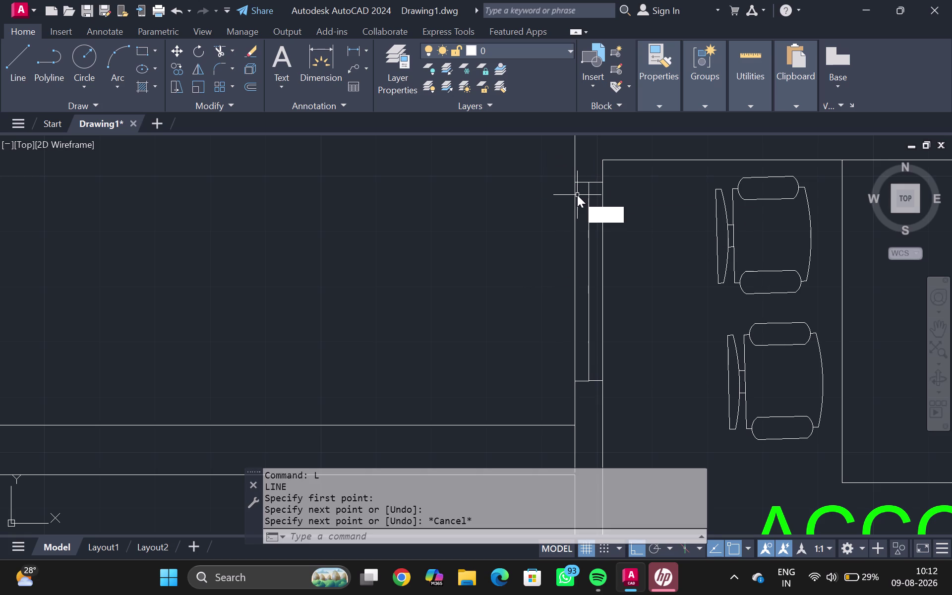
Place a 3' linear dimension from the opening's top to bottom, beside the ACCOUNT wall.
text(LI)
key(Return)
click(572, 188)
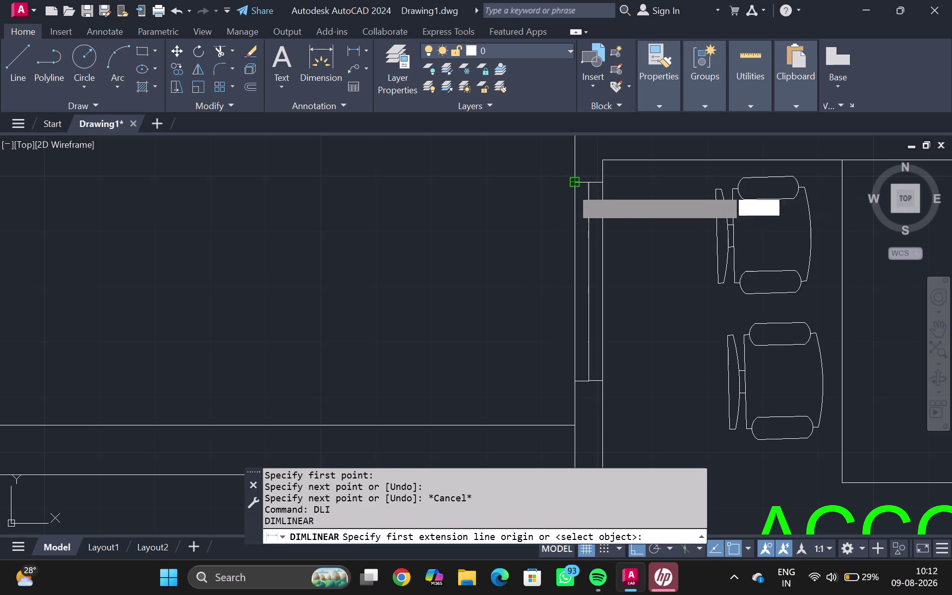
click(574, 377)
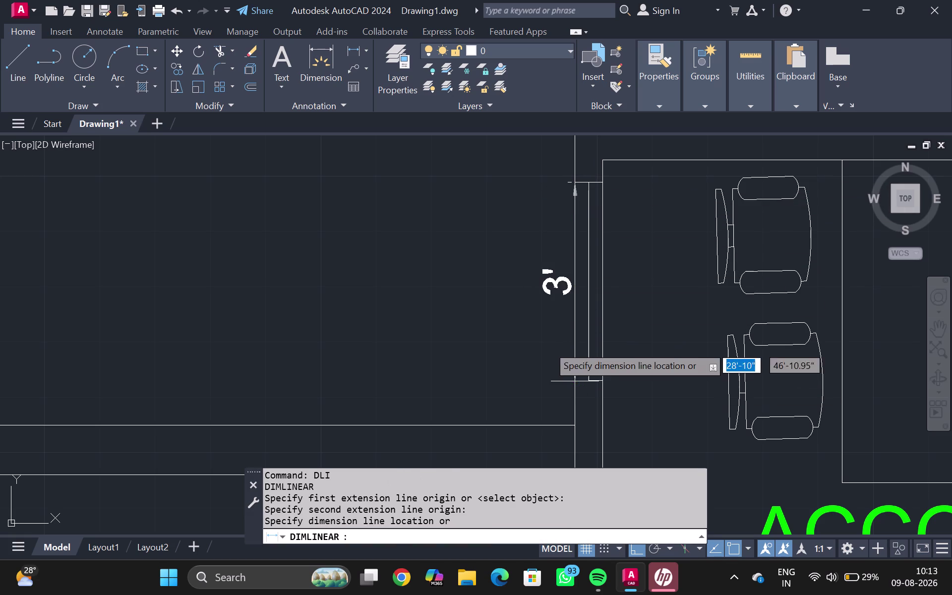
click(539, 339)
scroll(down, 3)
key(Escape)
scroll(down, 3)
middle_drag(576, 354, 580, 342)
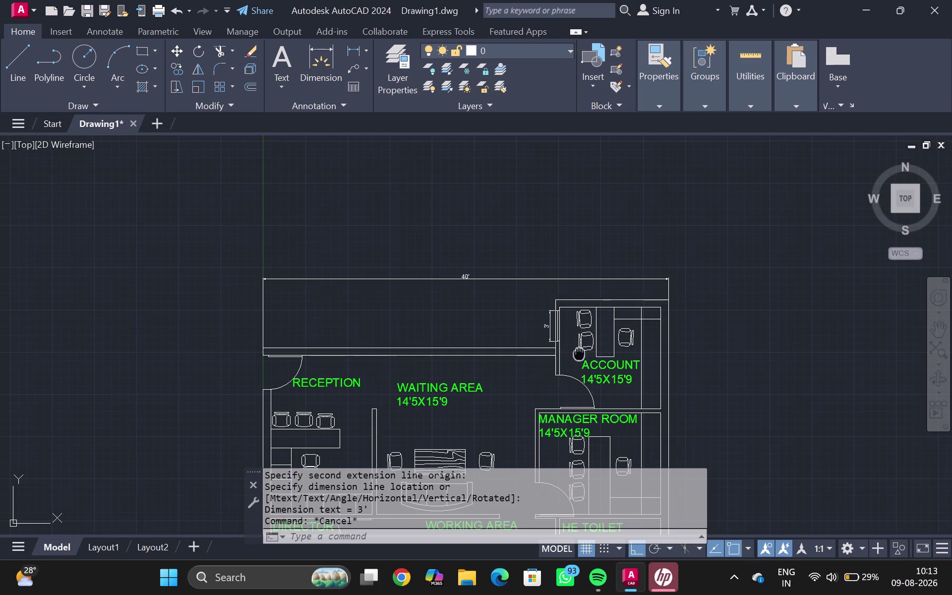
Draw a 4' line along the Manager Room's left wall.
middle_drag(580, 342, 584, 210)
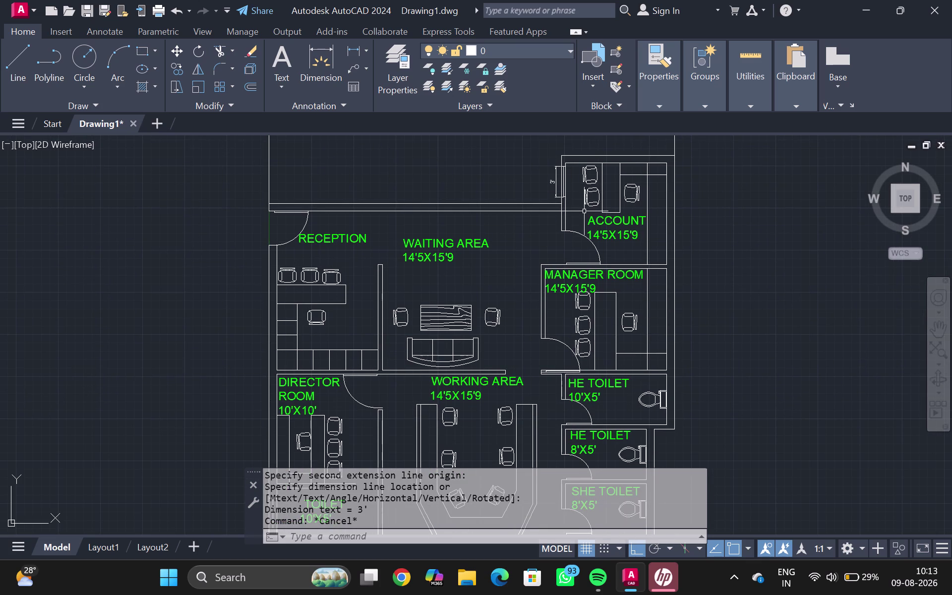
scroll(up, 3)
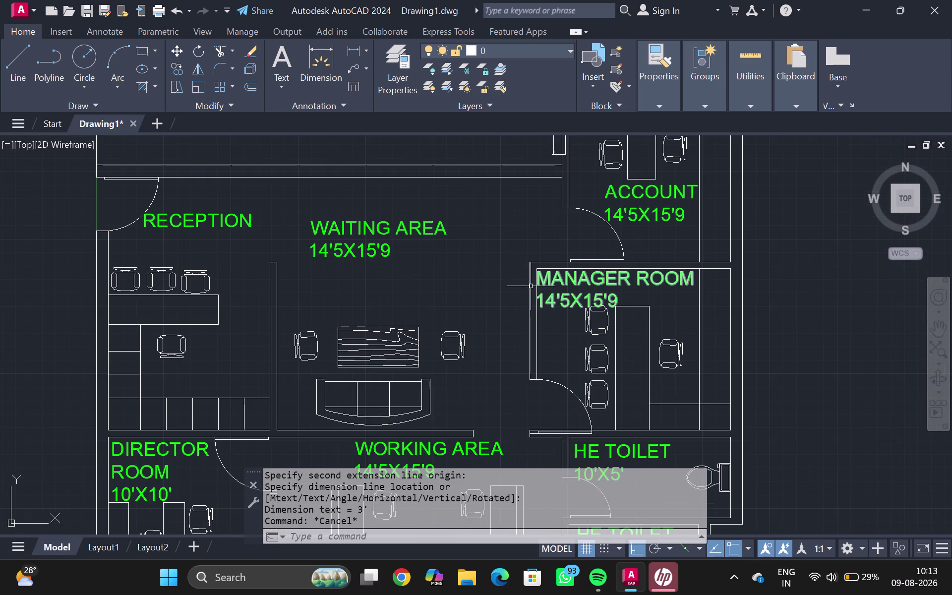
key(l)
key(Return)
scroll(up, 3)
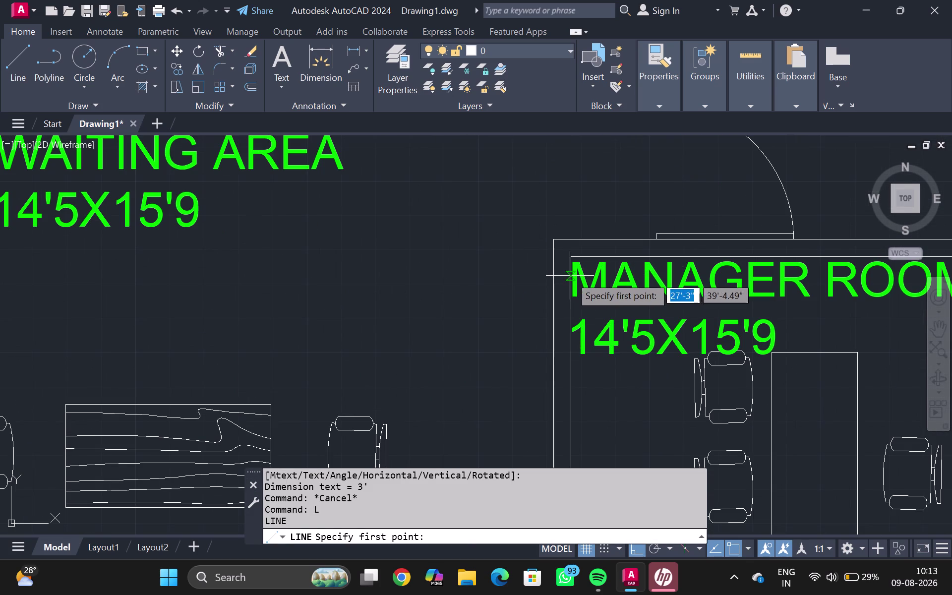
click(571, 275)
click(554, 276)
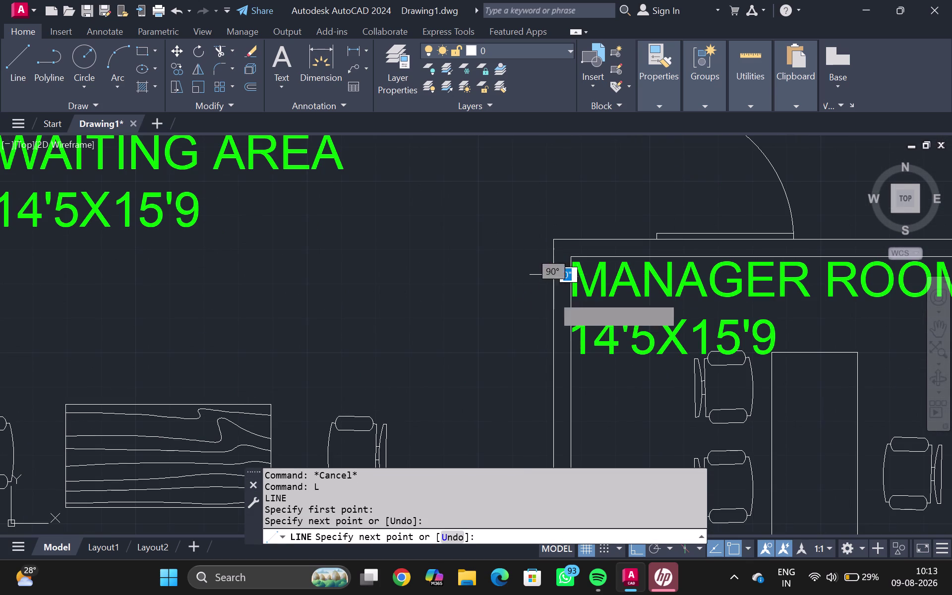
text(4)
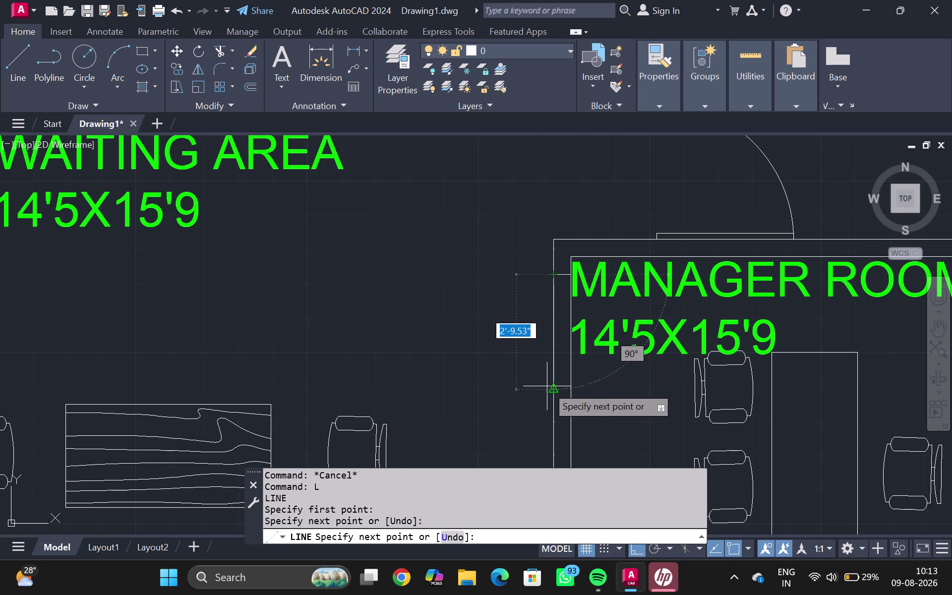
text(')
key(Return)
Start two more lines beside the Manager Room wall and cancel both.
scroll(down, 3)
middle_drag(556, 403, 556, 389)
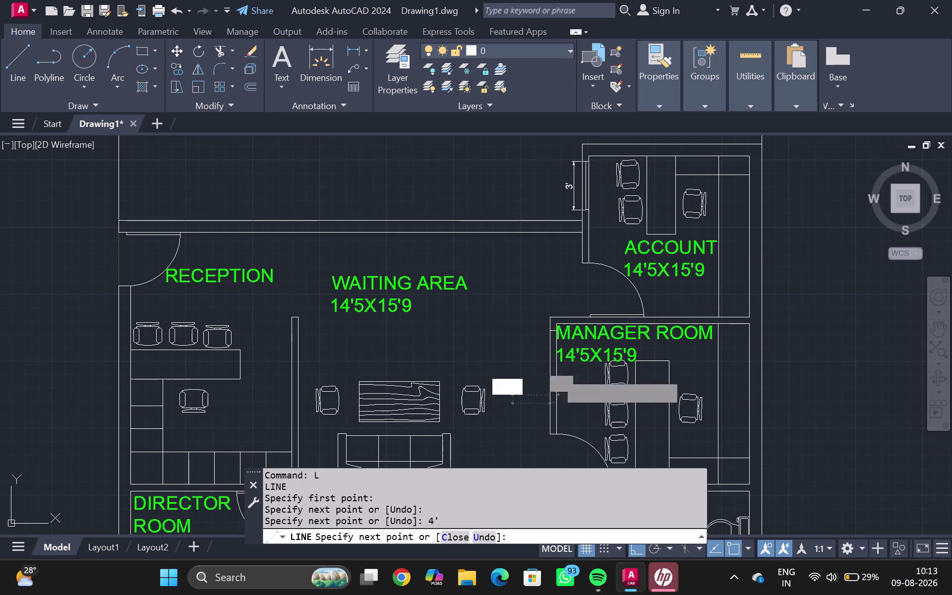
scroll(up, 3)
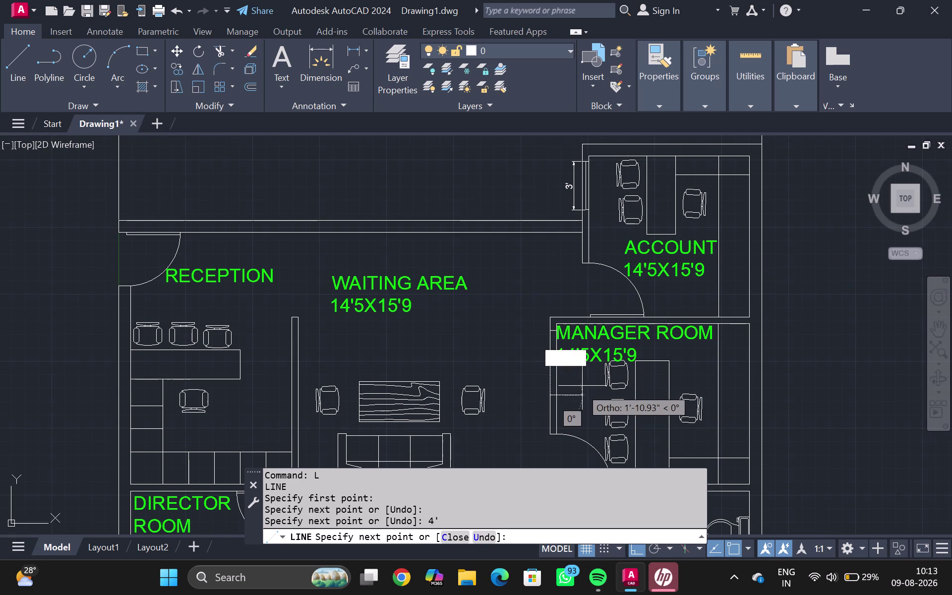
scroll(up, 3)
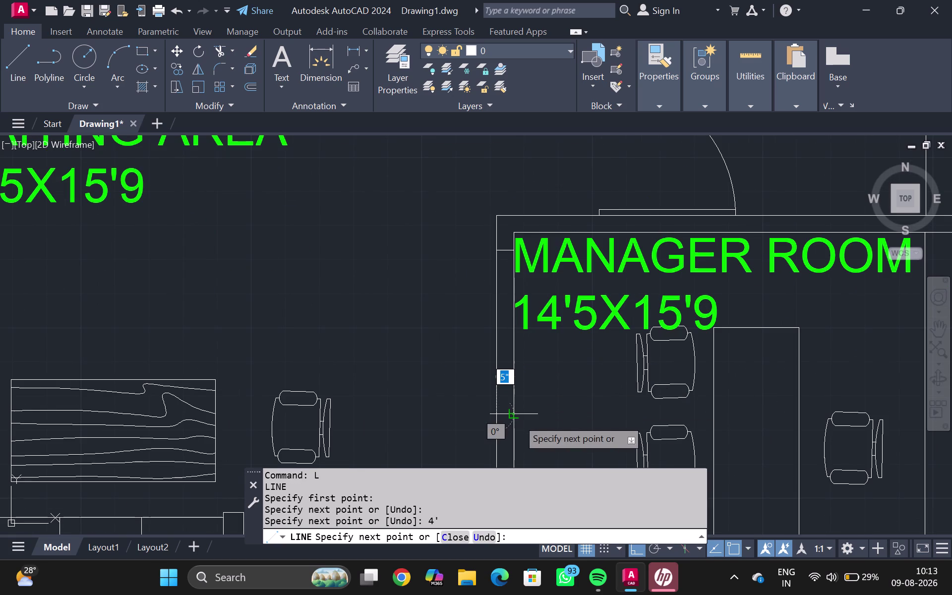
click(517, 418)
key(Escape)
key(l)
key(Return)
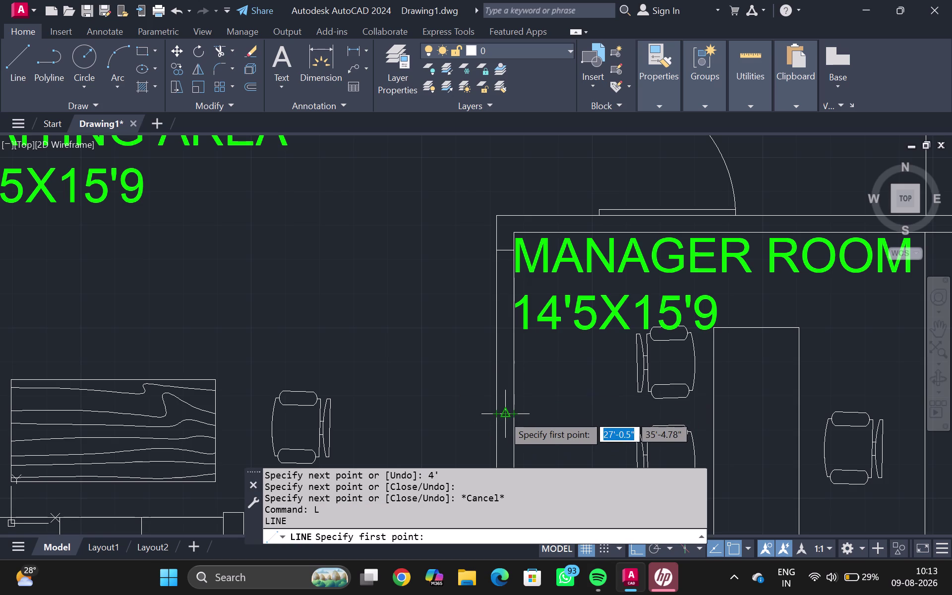
drag(503, 404, 496, 383)
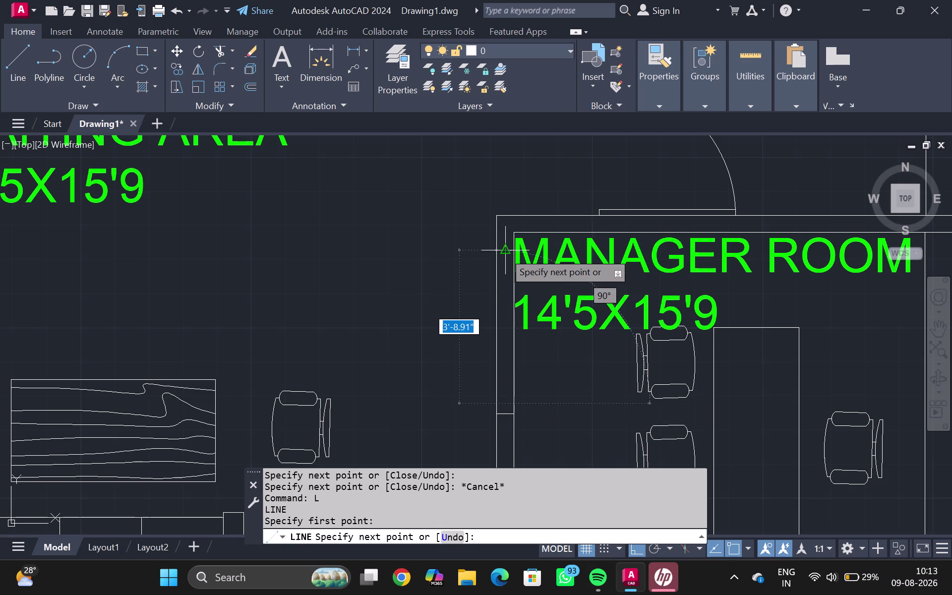
key(Escape)
Begin another line at the top of the wall, cancel it, and pan the plan.
key(l)
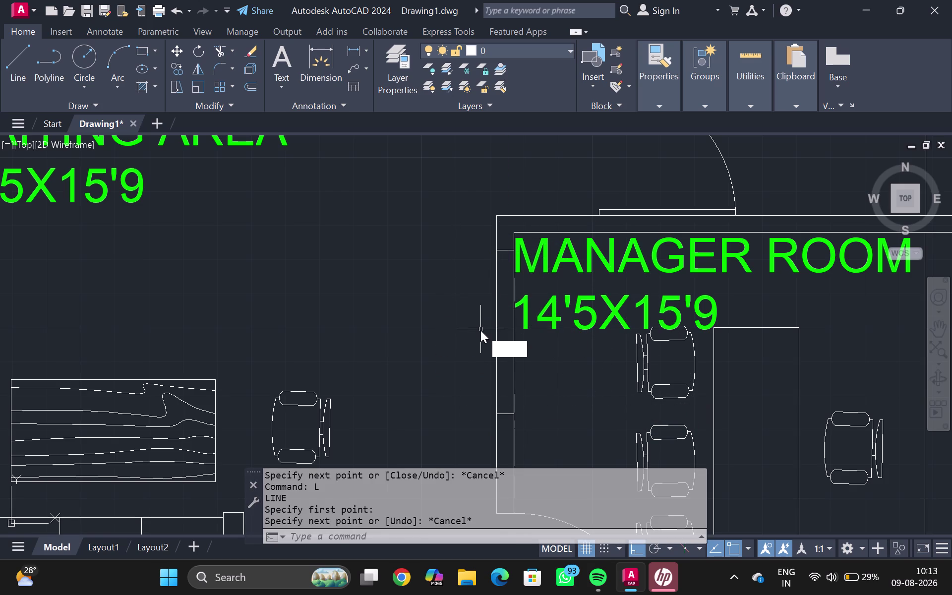
key(Return)
scroll(up, 3)
click(511, 427)
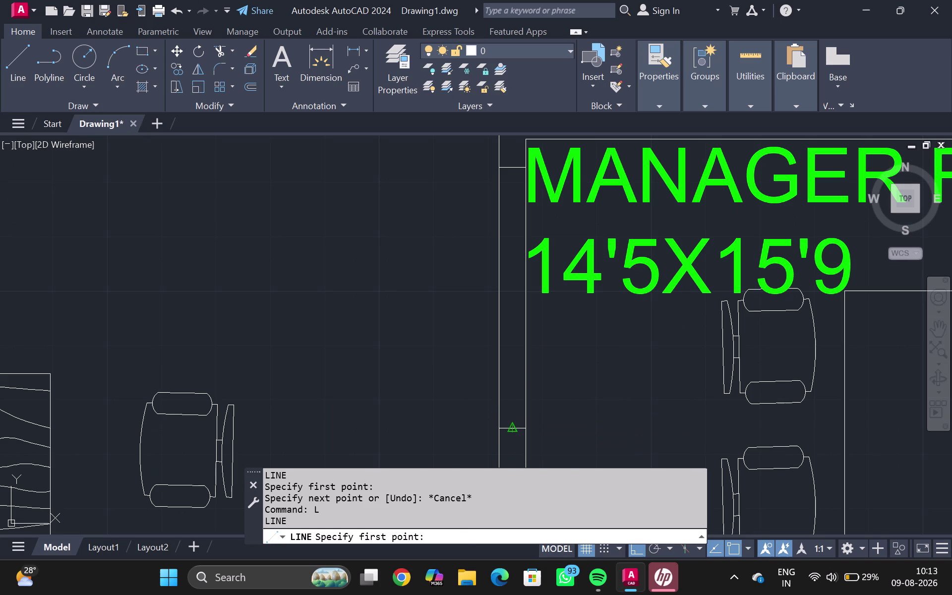
click(508, 167)
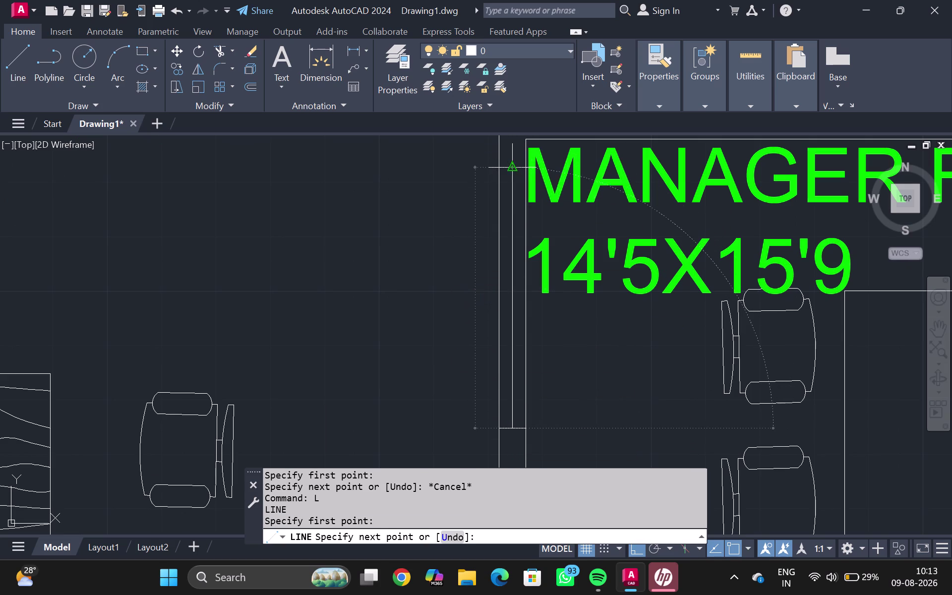
key(Escape)
scroll(down, 3)
middle_drag(510, 321, 544, 262)
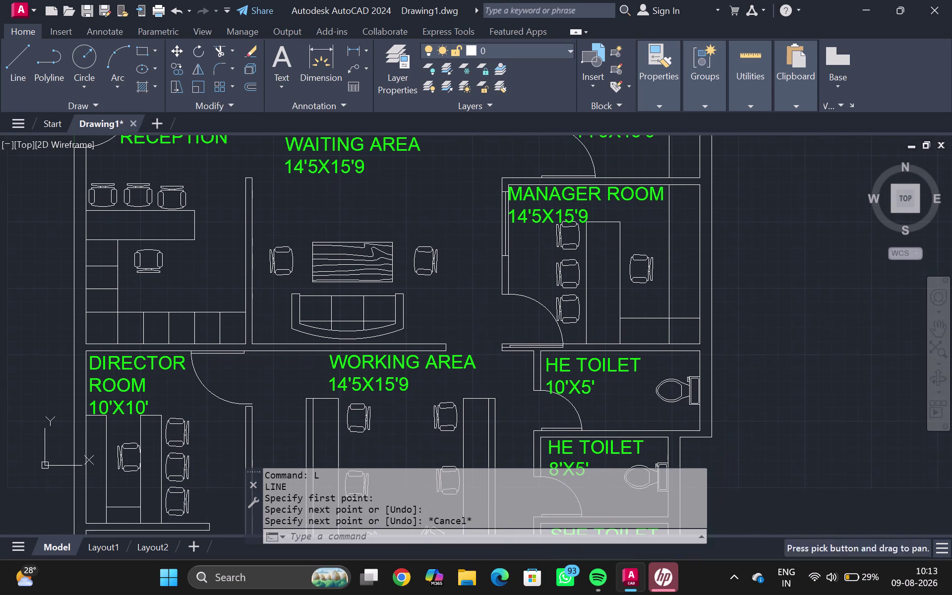
Pan and zoom to frame the full office plan, then bring up the application menu.
middle_drag(550, 252, 557, 226)
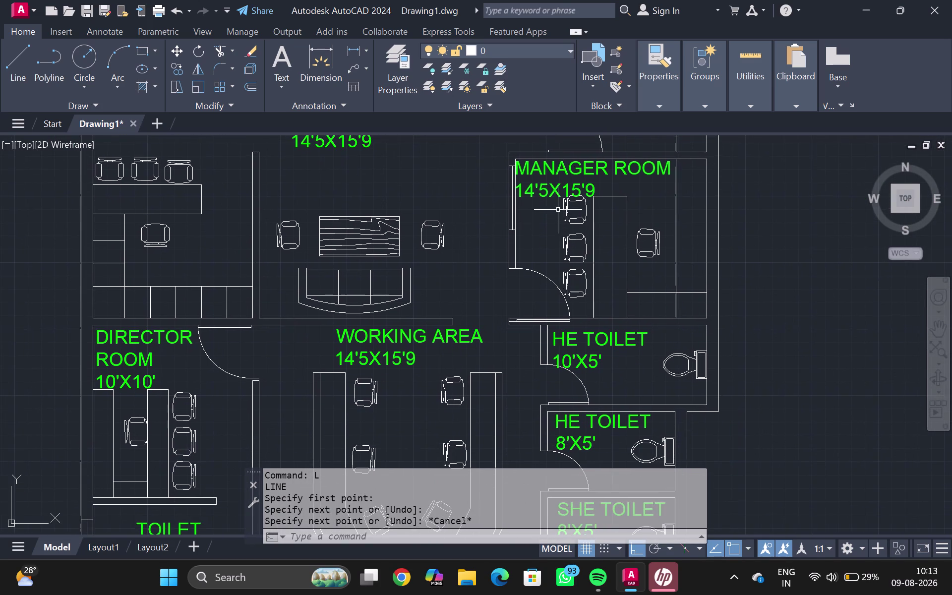
scroll(down, 3)
scroll(down, 3)
scroll(up, 3)
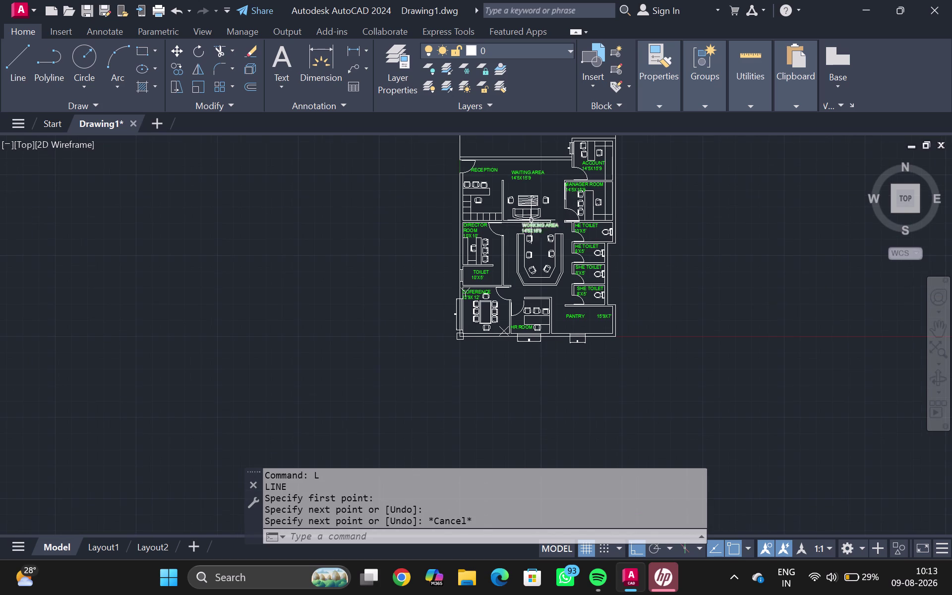
middle_drag(556, 186, 548, 235)
scroll(up, 3)
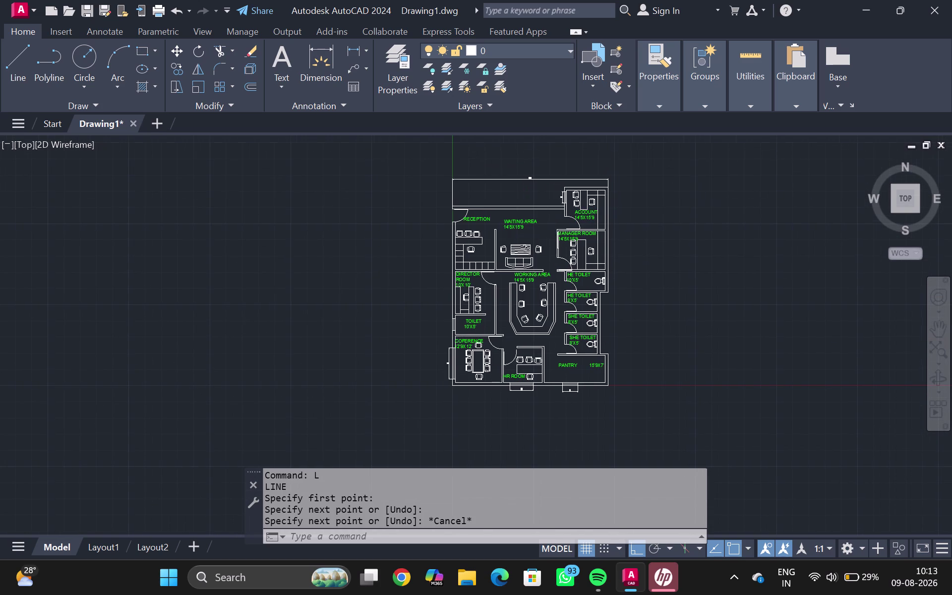
middle_drag(539, 228, 535, 172)
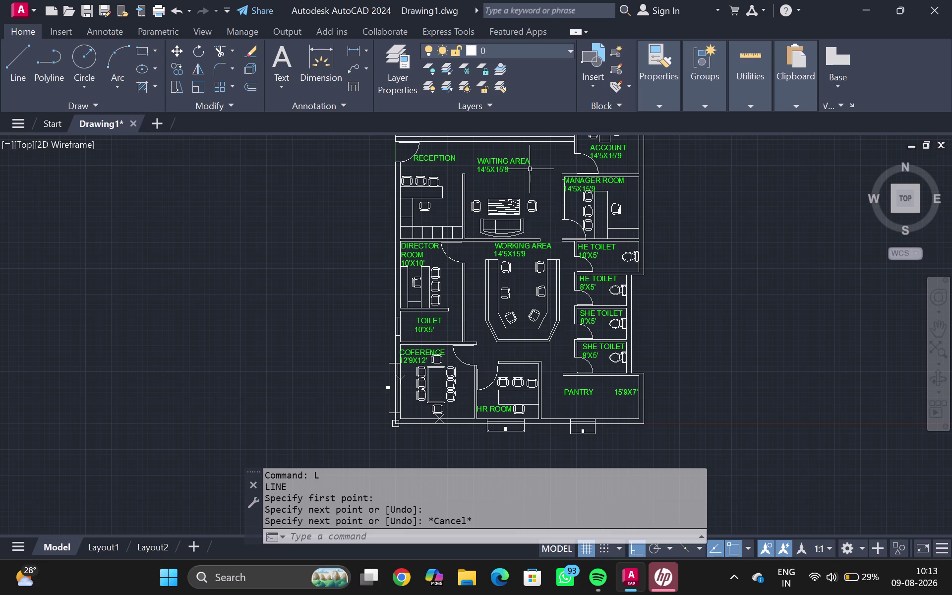
scroll(down, 3)
middle_drag(524, 242, 439, 306)
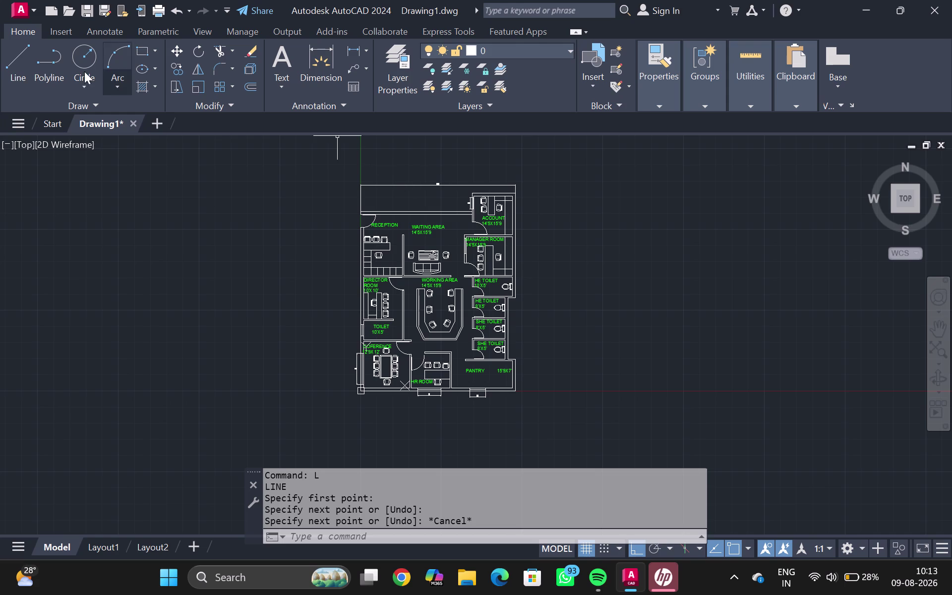
click(11, 15)
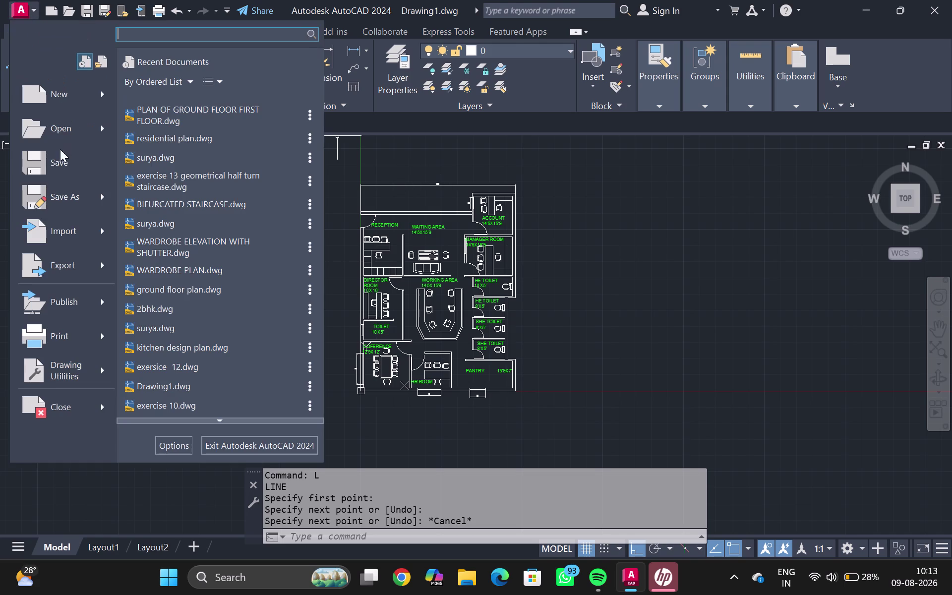
Save the drawing as 'OFFICE PLAN' in Documents, then resave the latest changes.
click(60, 167)
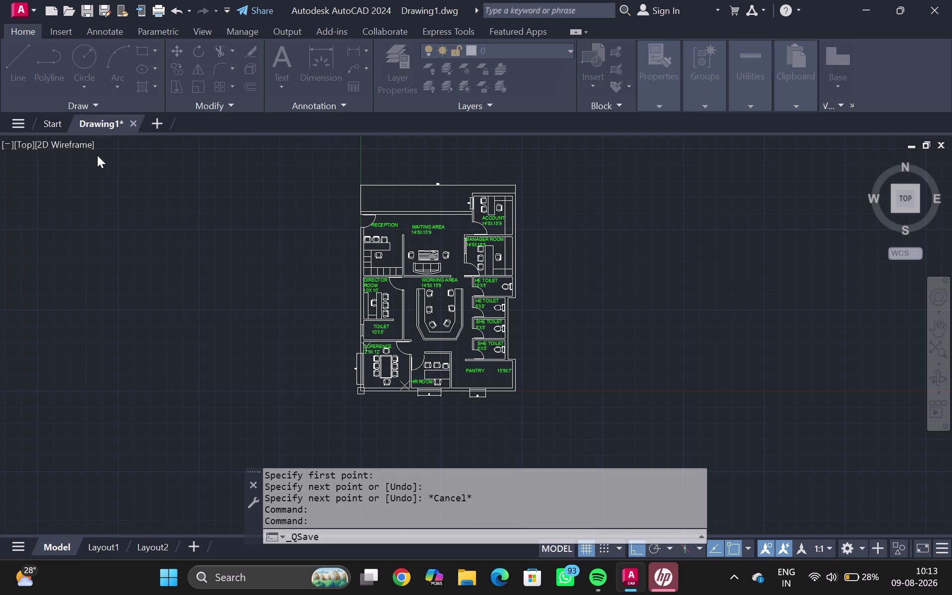
drag(472, 423, 474, 431)
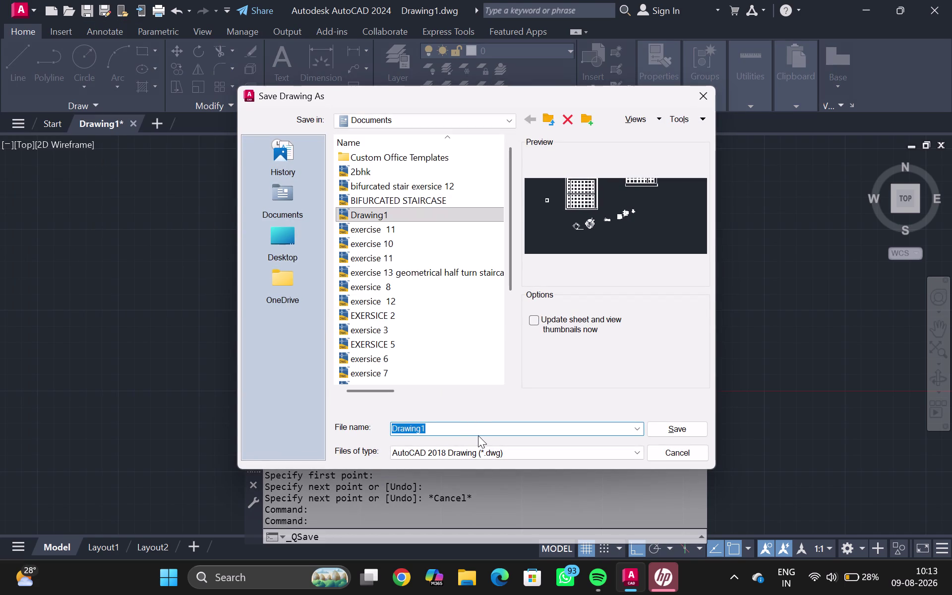
key(BackSpace)
key(BackSpace)
text(OFFI)
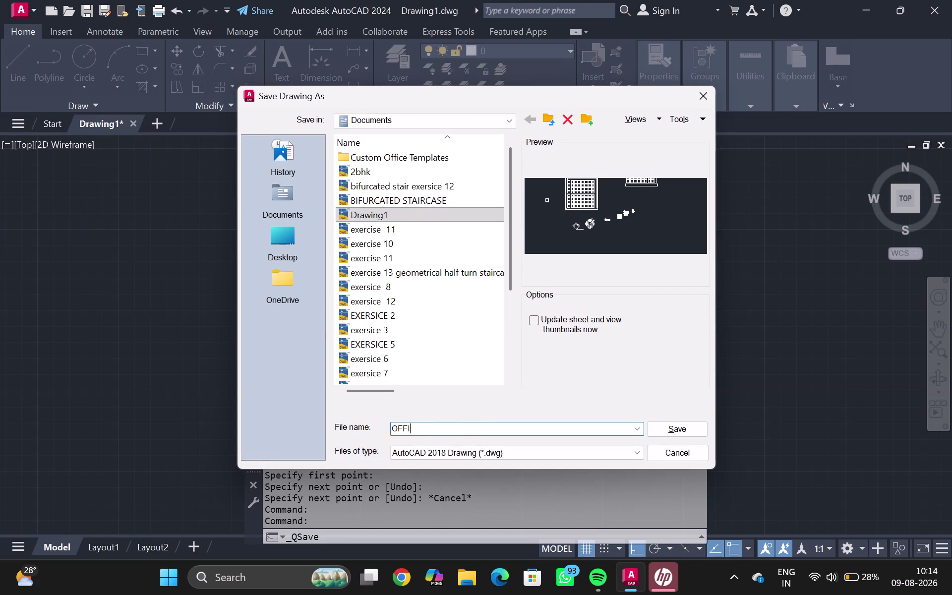
text(CE PLAN)
click(672, 432)
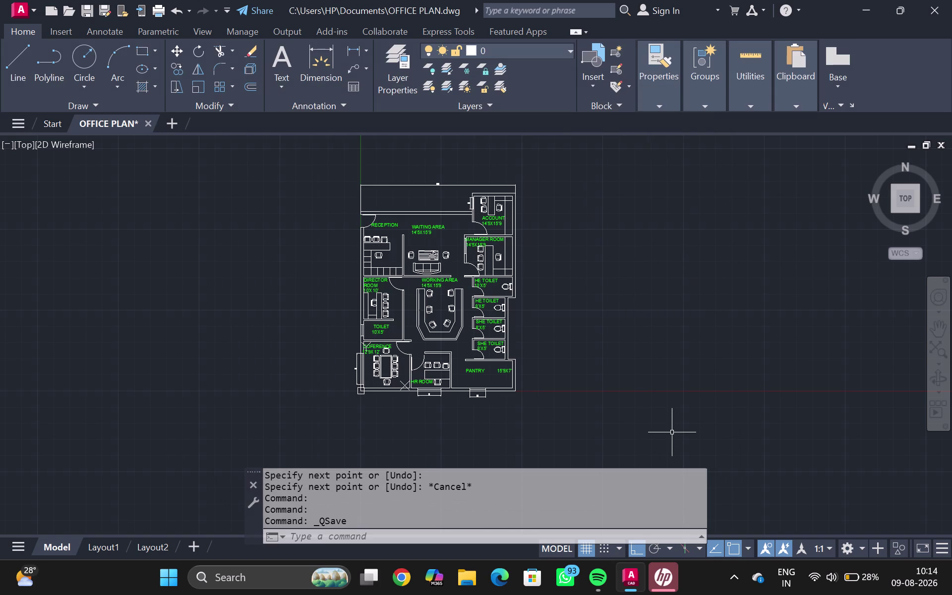
click(9, 4)
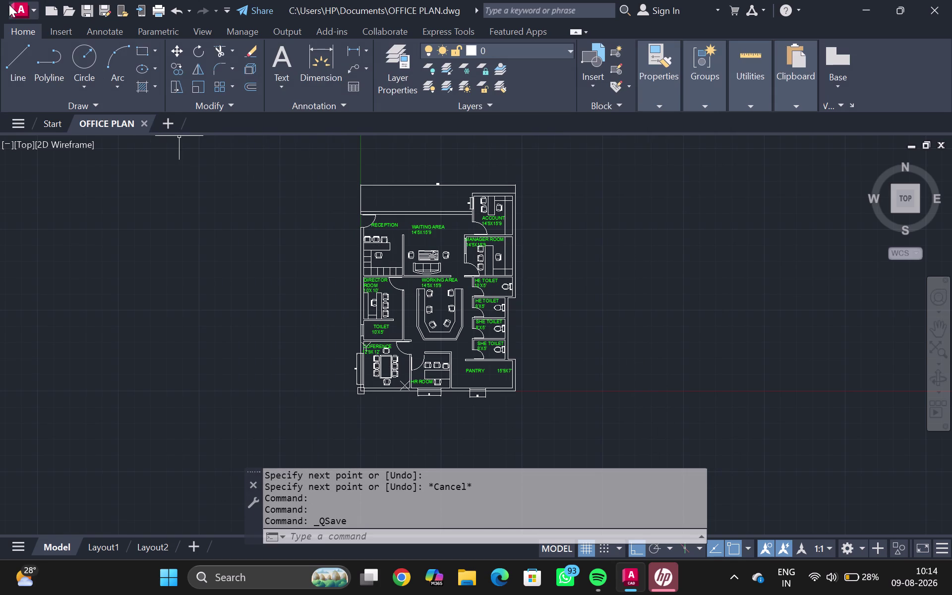
click(74, 228)
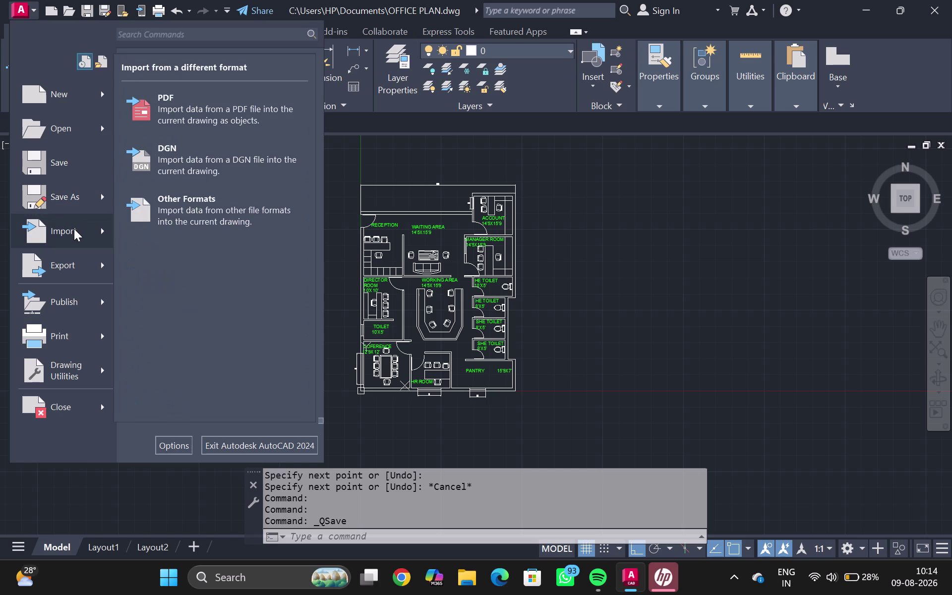
Export the plan to PDF as OFFICE PLAN.pdf.
click(68, 255)
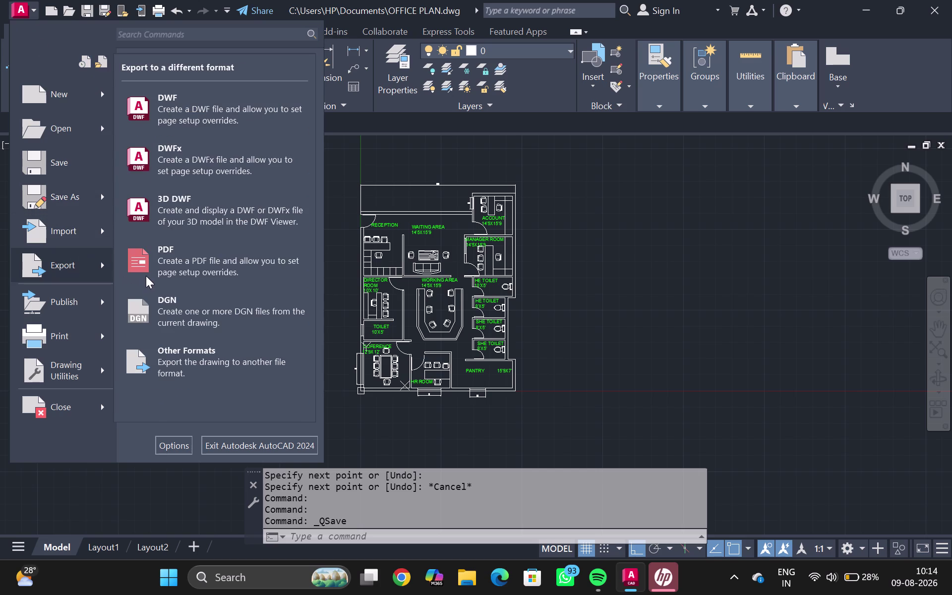
click(146, 276)
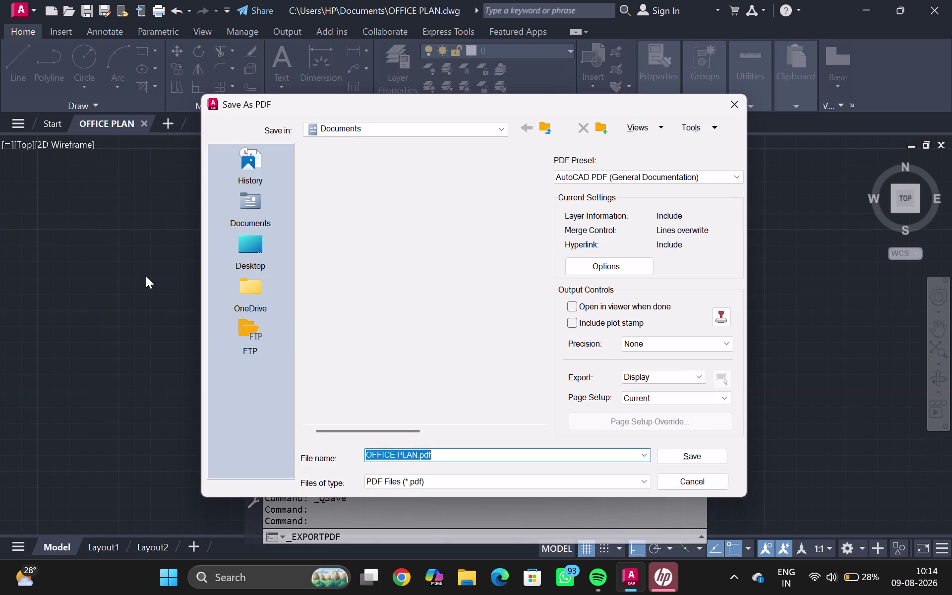
click(672, 456)
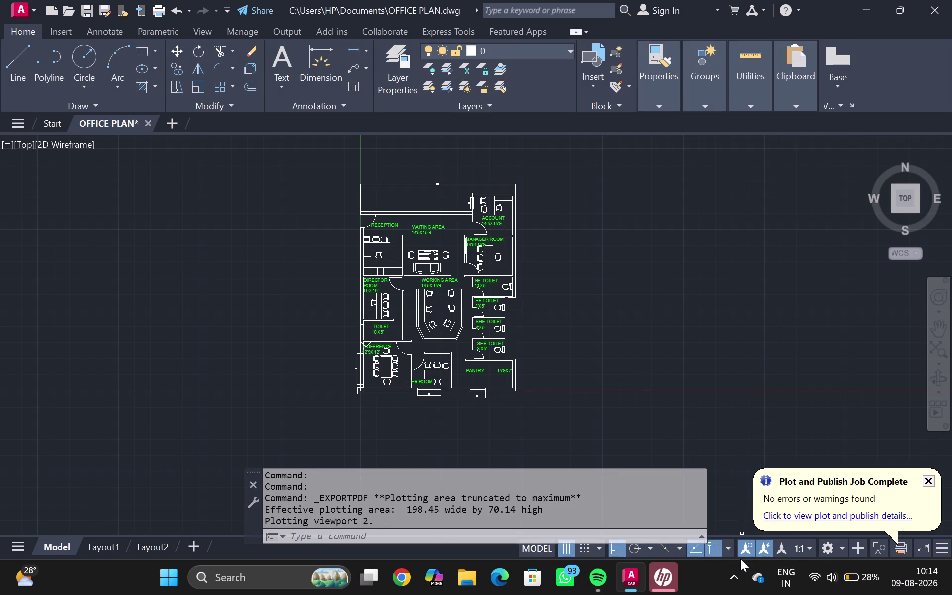
click(731, 581)
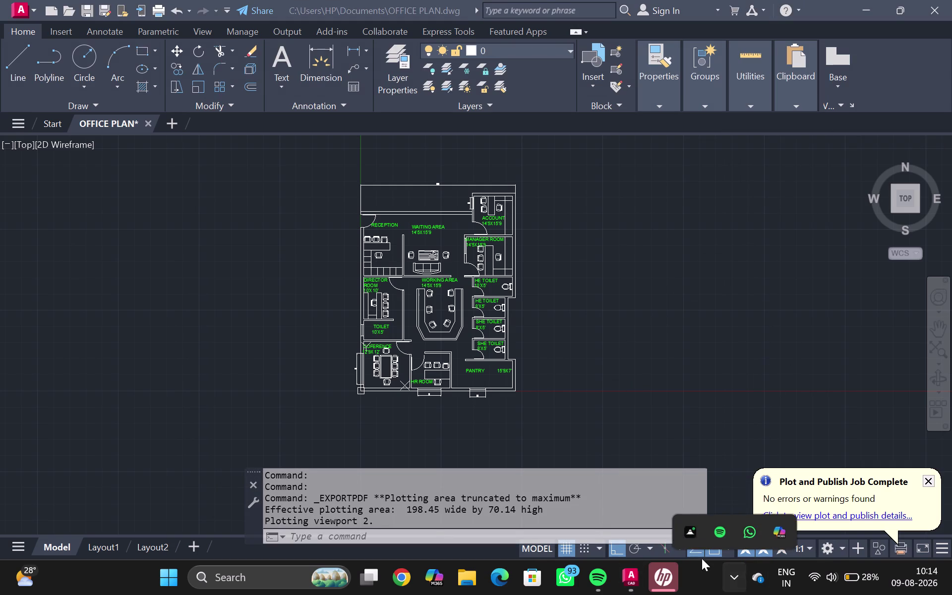